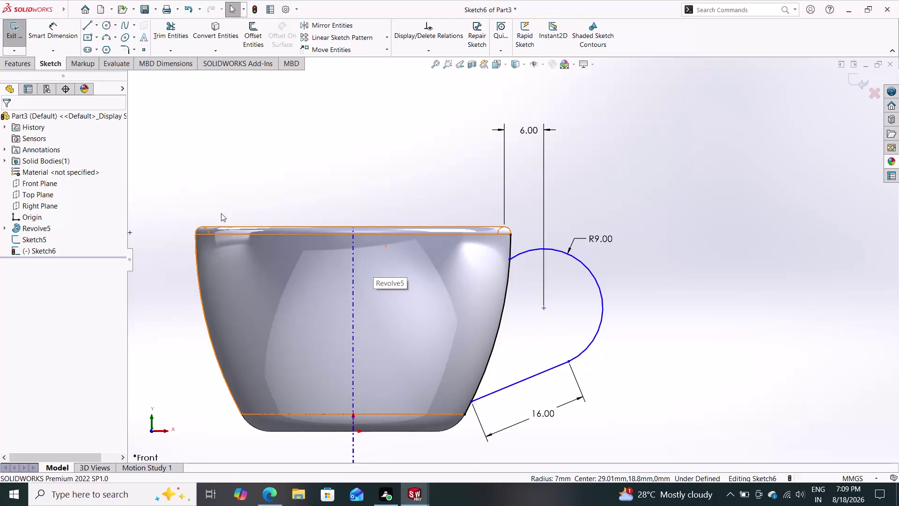
Offset the handle's arc-and-line chain 2.00 mm inward to create an inner outline.
click(255, 39)
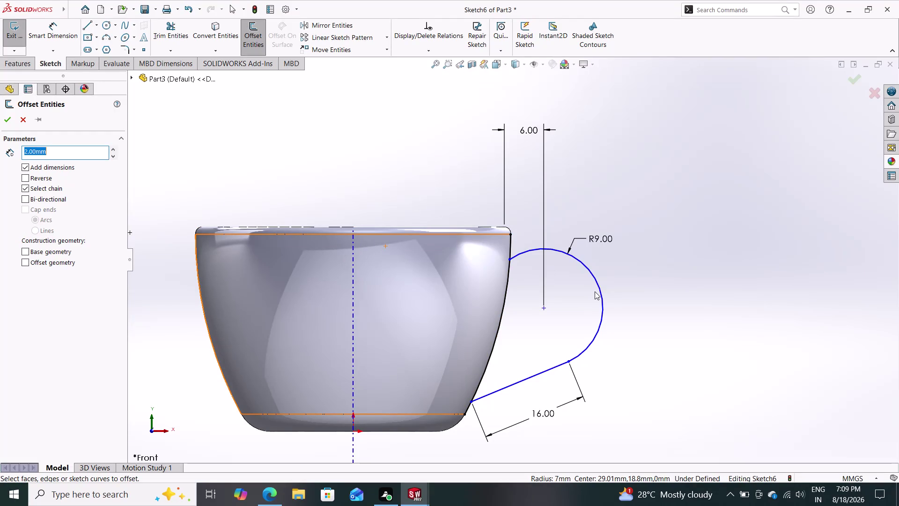
click(599, 293)
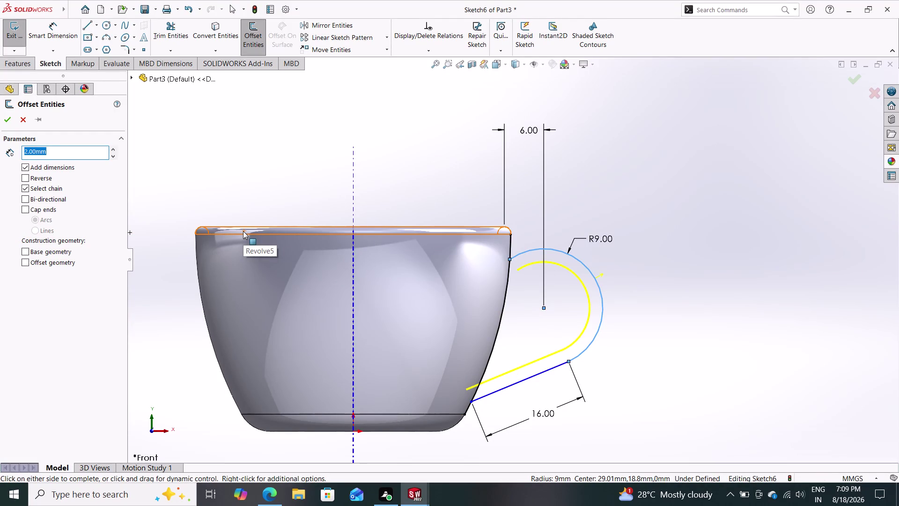
click(11, 119)
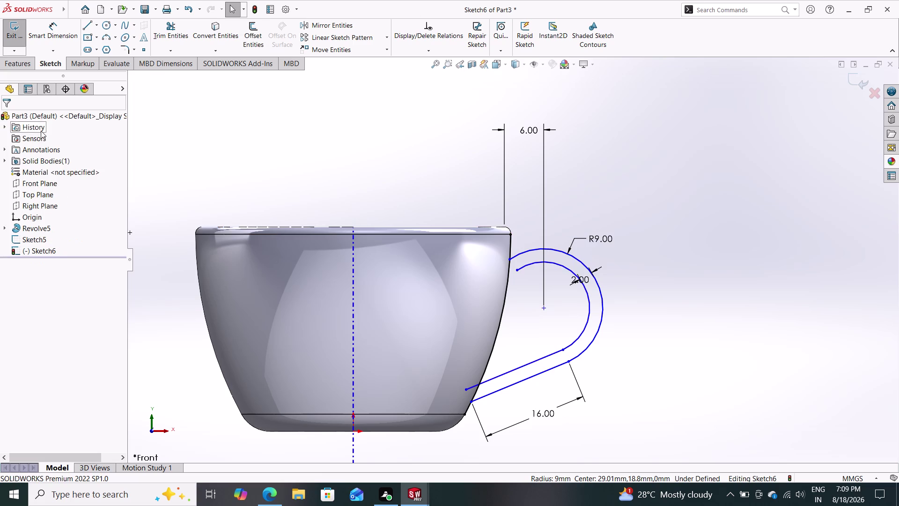
key(Escape)
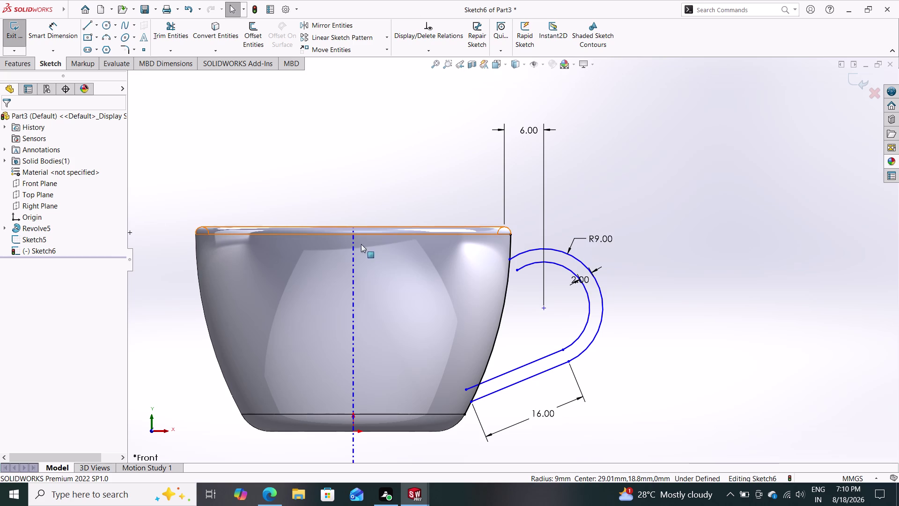
Drag the inner handle curve's upper endpoint onto the cup's outer wall edge, making it coincident.
drag(518, 268, 510, 273)
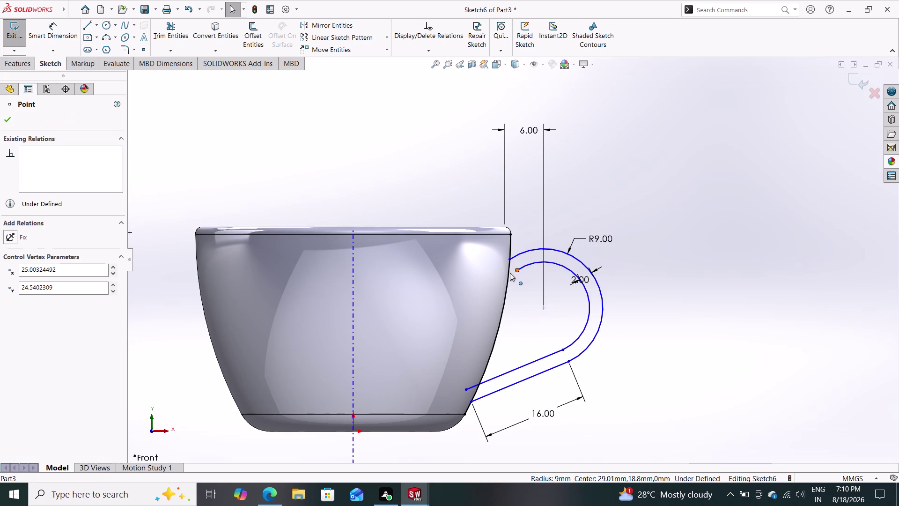
drag(510, 273, 509, 279)
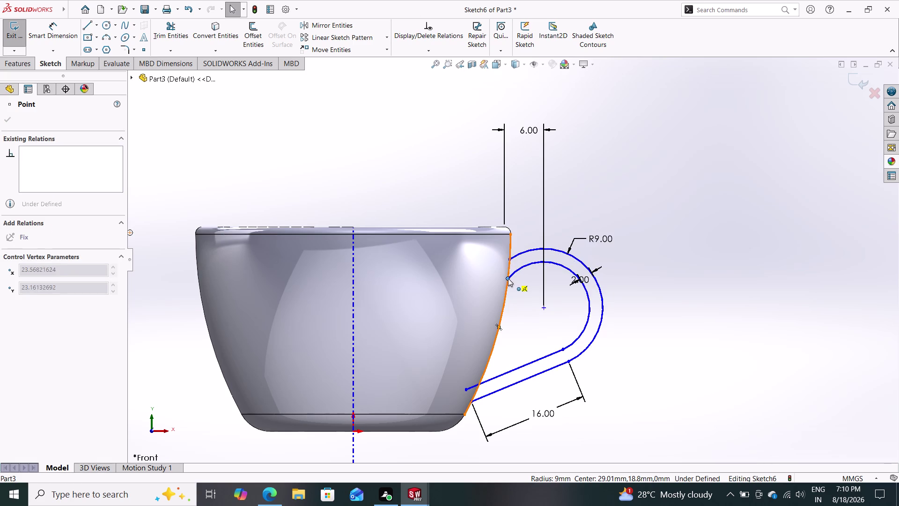
drag(508, 278, 509, 275)
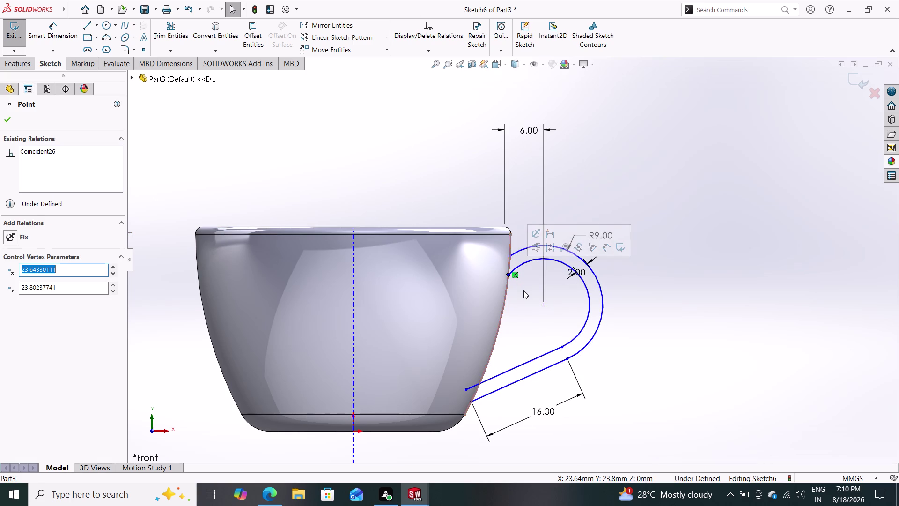
key(Escape)
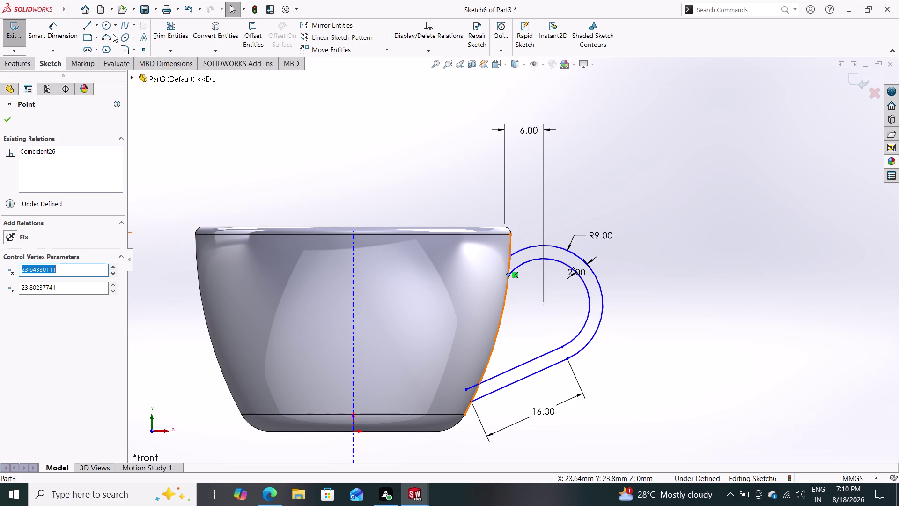
click(166, 33)
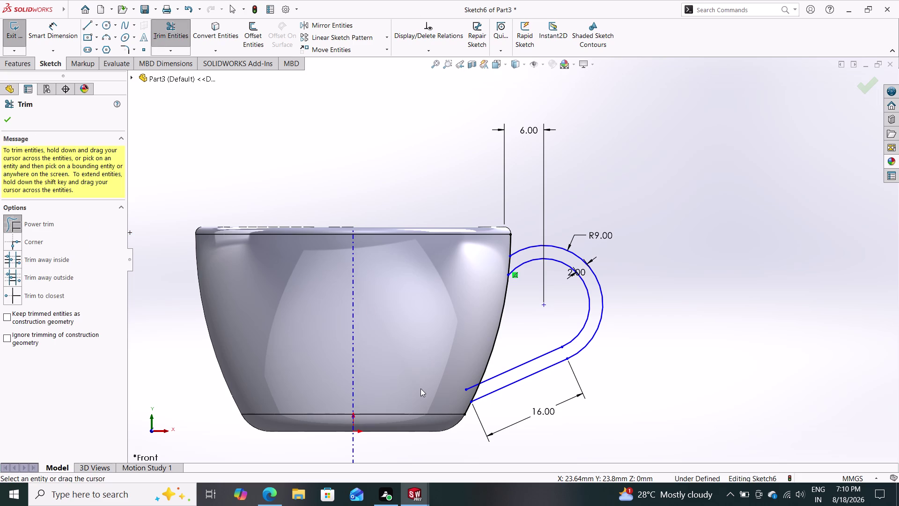
Preview an Extruded Boss/Base of the handle sketch, cancel it, and return to Front view.
drag(465, 362, 468, 393)
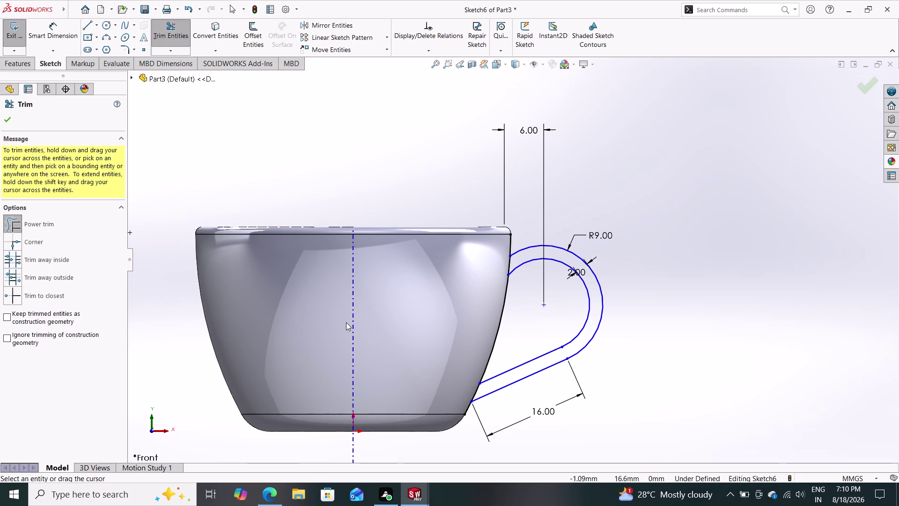
click(3, 117)
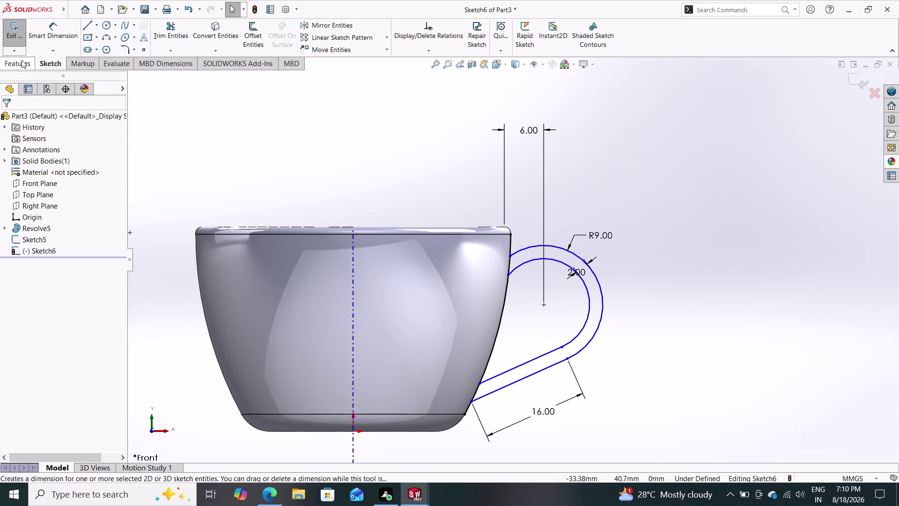
click(21, 60)
click(22, 28)
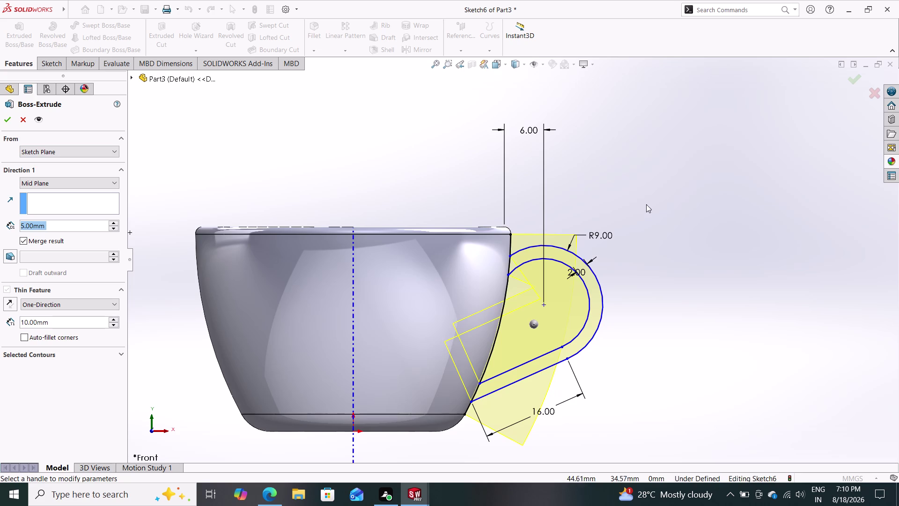
middle_drag(647, 204, 630, 255)
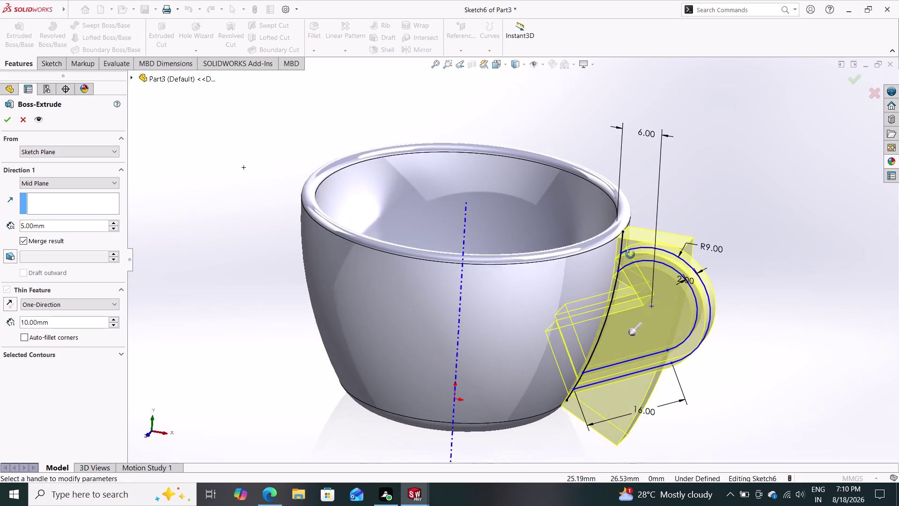
middle_drag(630, 255, 641, 236)
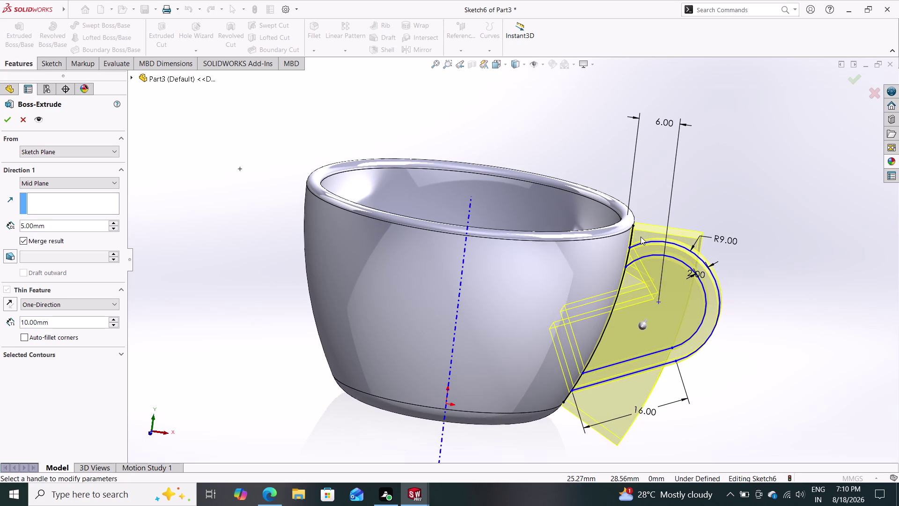
key(ctrl+z)
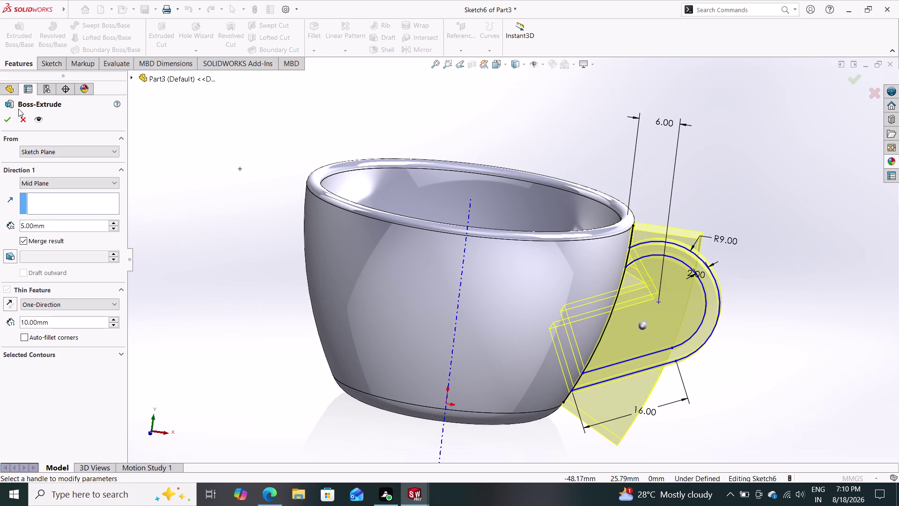
click(24, 115)
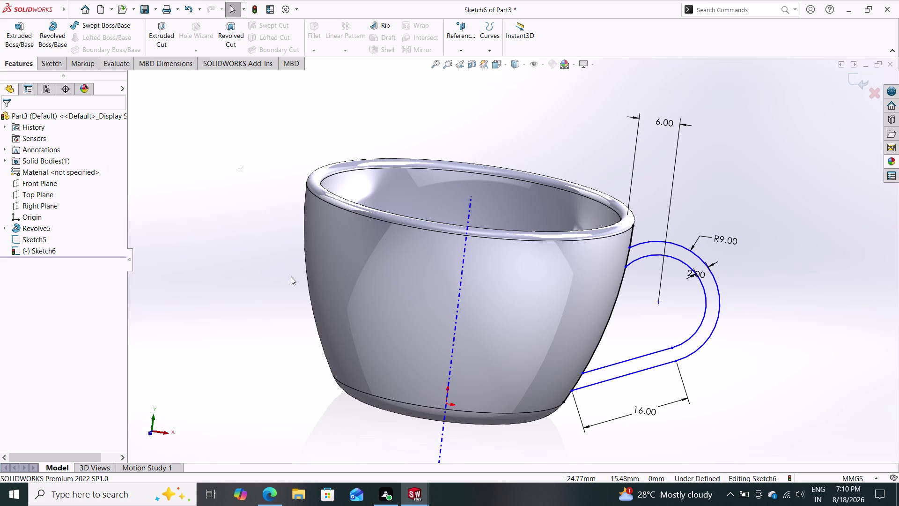
click(462, 61)
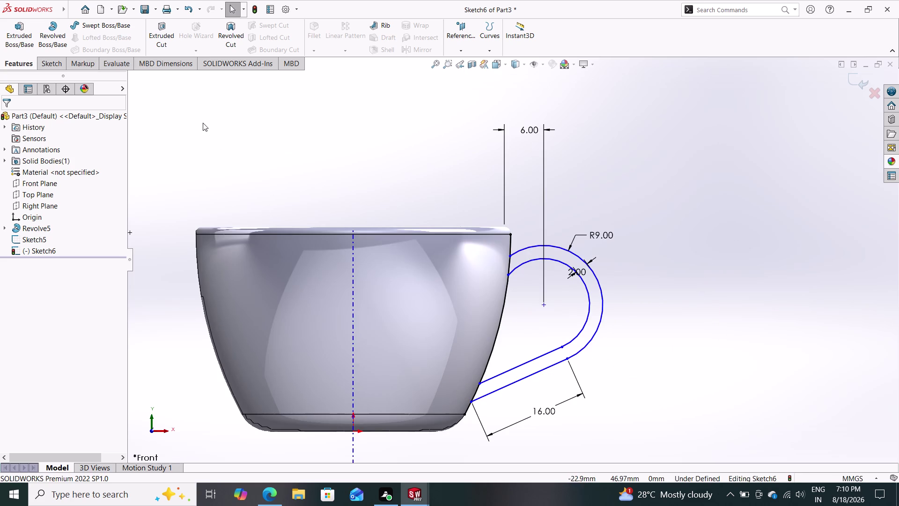
Return to the Sketch tab and make a first trim pass along the cup-wall edge.
click(55, 60)
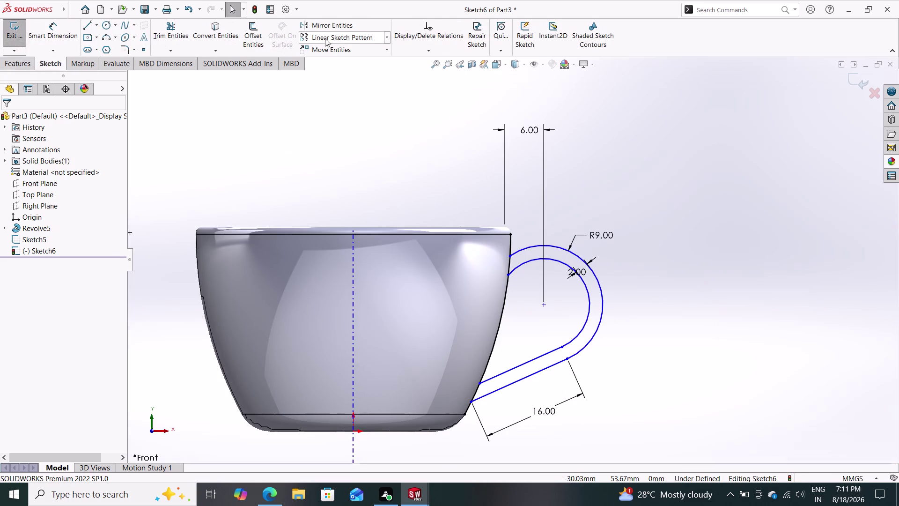
click(22, 60)
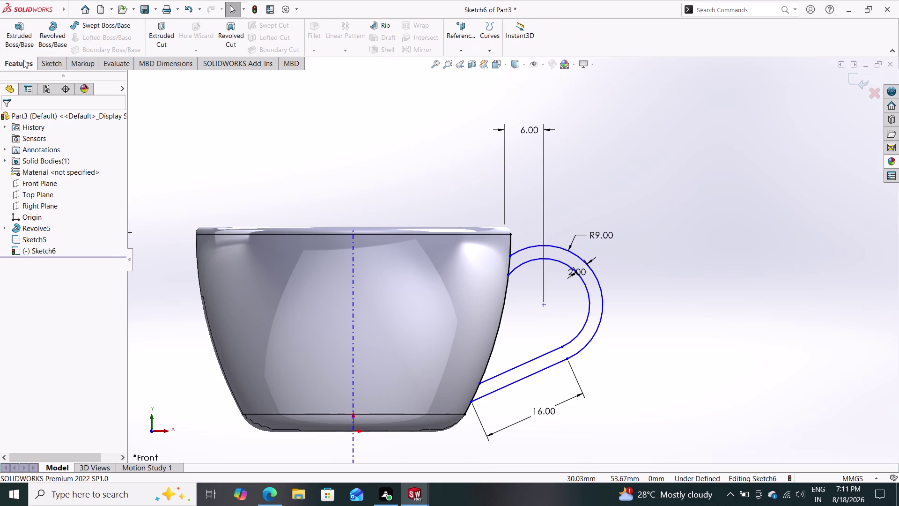
click(47, 65)
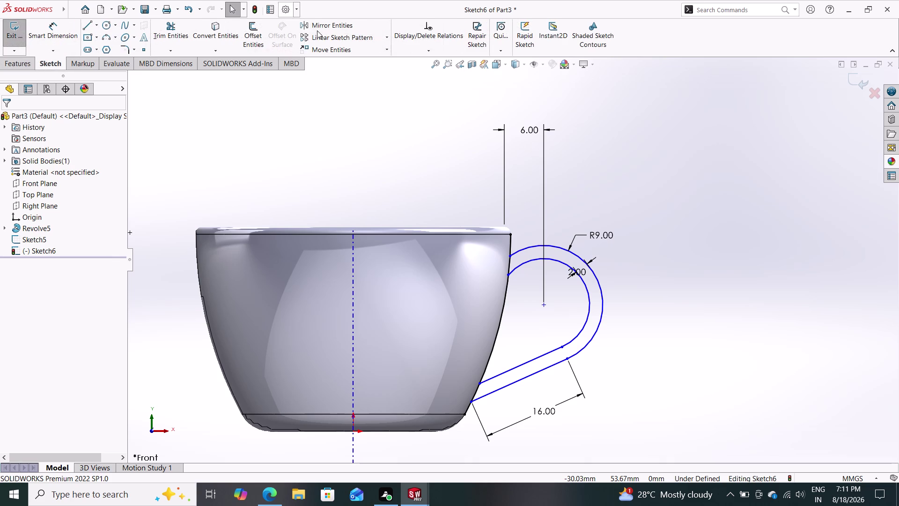
click(175, 28)
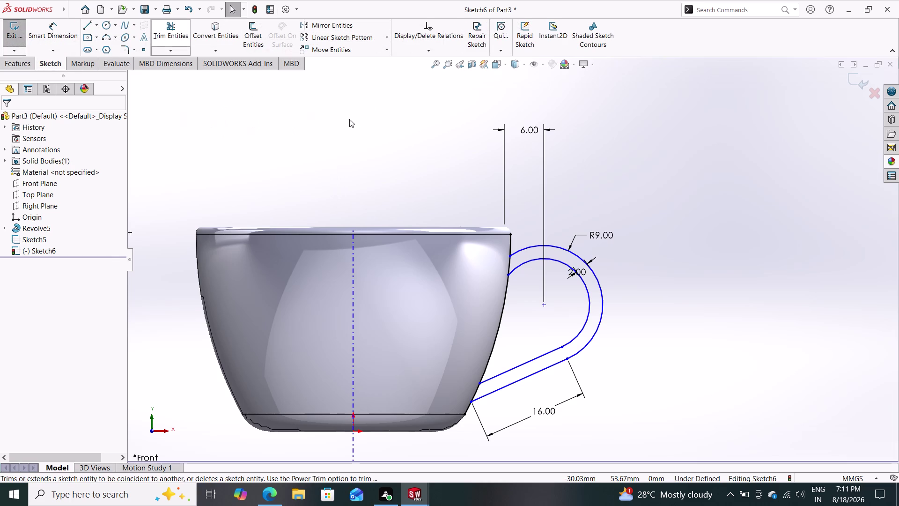
drag(469, 312, 497, 323)
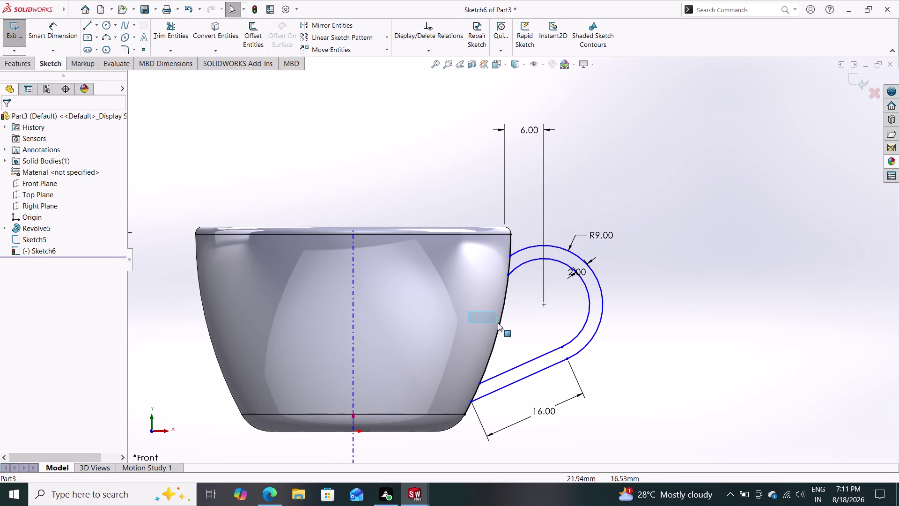
drag(498, 323, 506, 322)
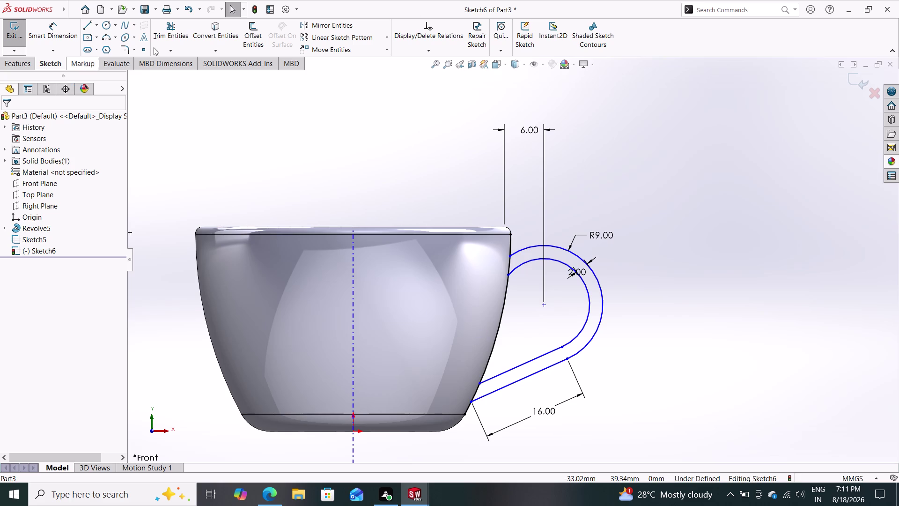
Power-trim the cup-wall line segments between the handle's upper and lower ends.
click(179, 27)
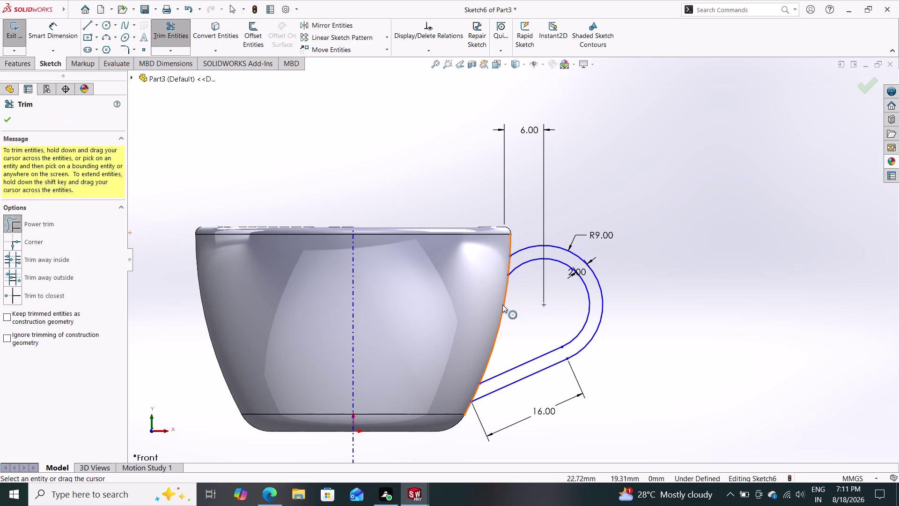
drag(528, 310, 491, 314)
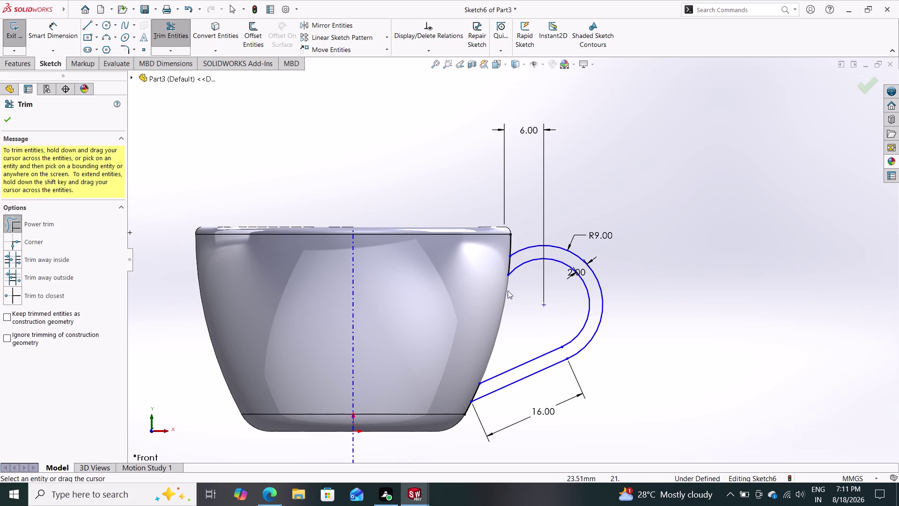
drag(521, 235, 499, 248)
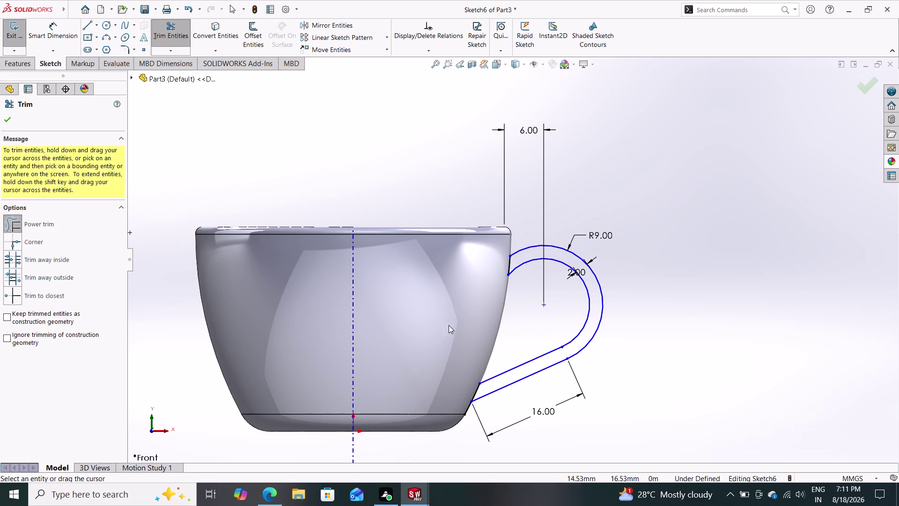
scroll(down, 3)
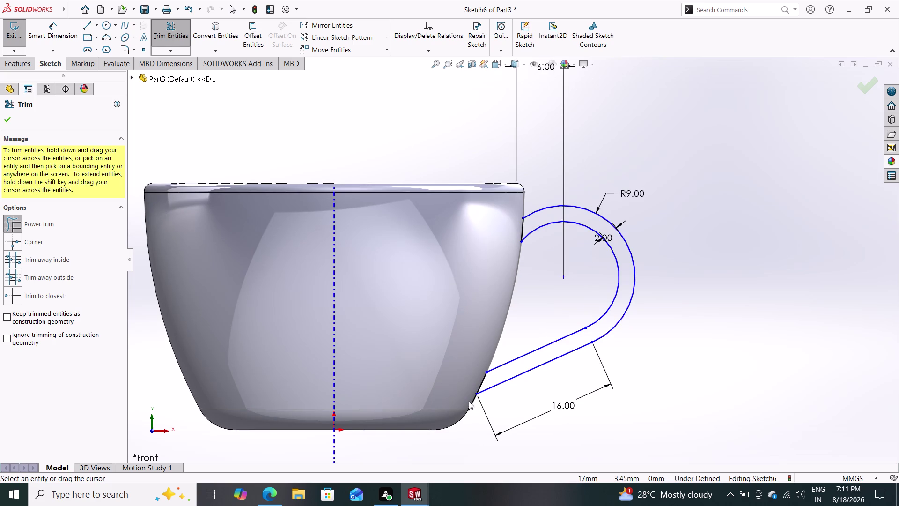
drag(463, 392, 481, 412)
drag(424, 368, 396, 430)
drag(396, 430, 395, 436)
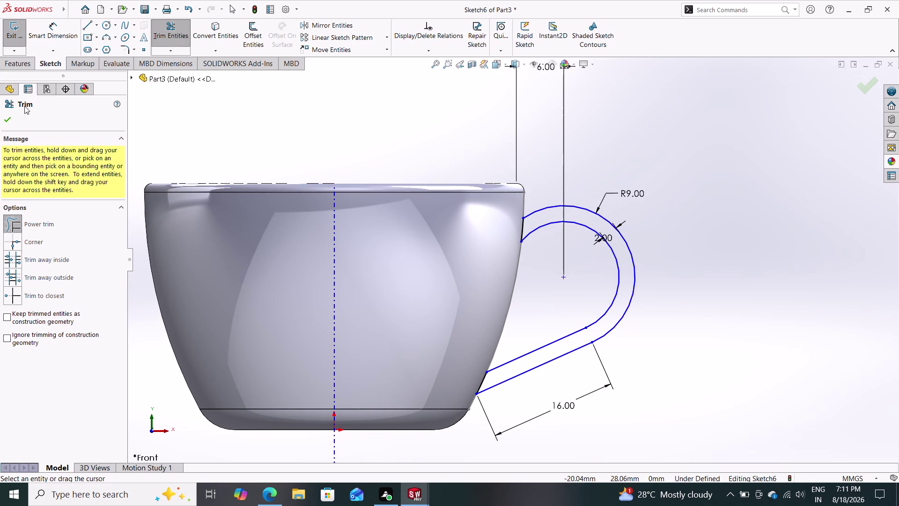
Extrude the double-walled handle profile as a 6.00 mm Mid Plane boss.
click(5, 119)
click(20, 64)
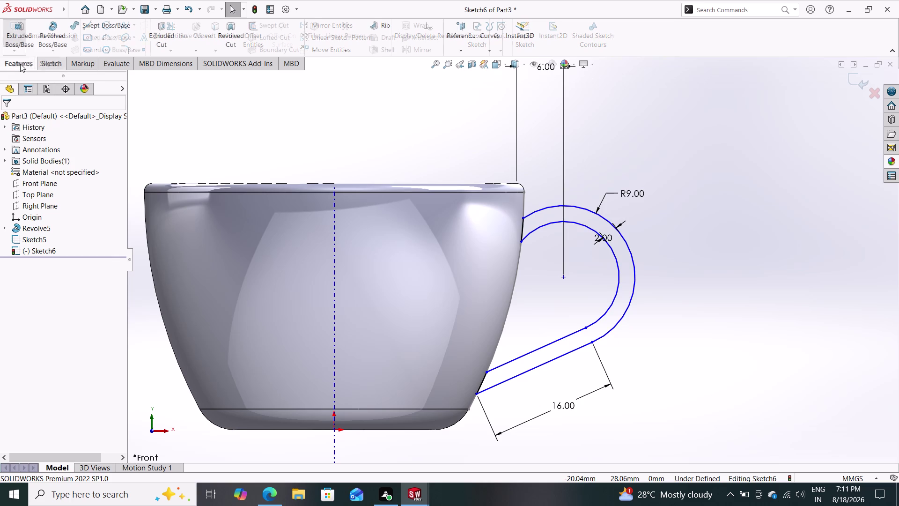
click(21, 27)
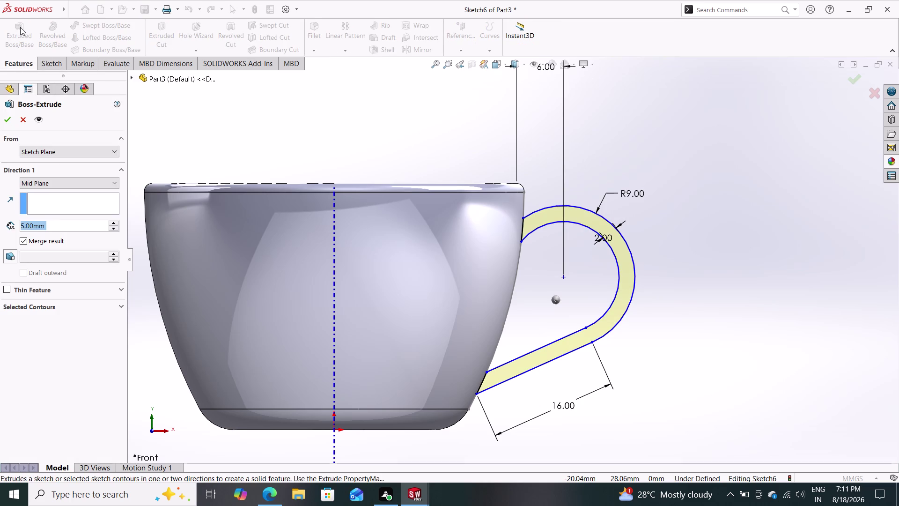
key(6)
key(Return)
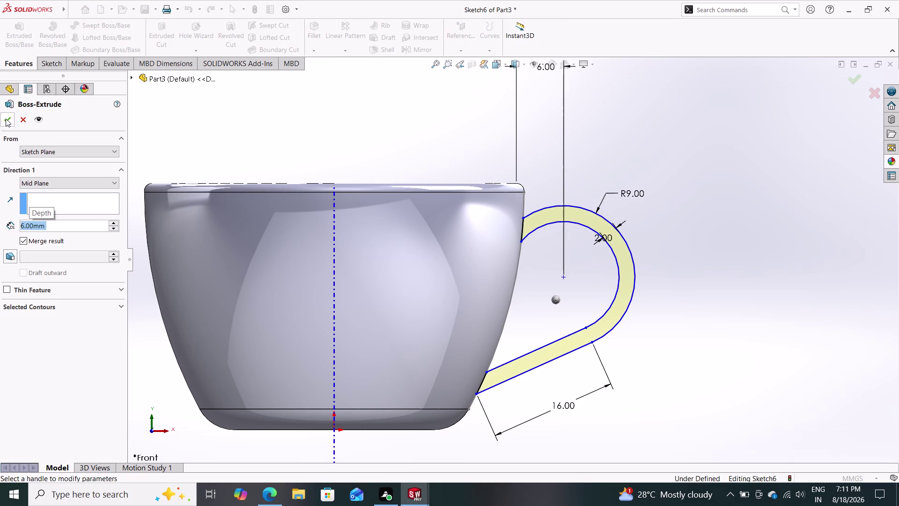
click(5, 119)
middle_drag(504, 147, 498, 187)
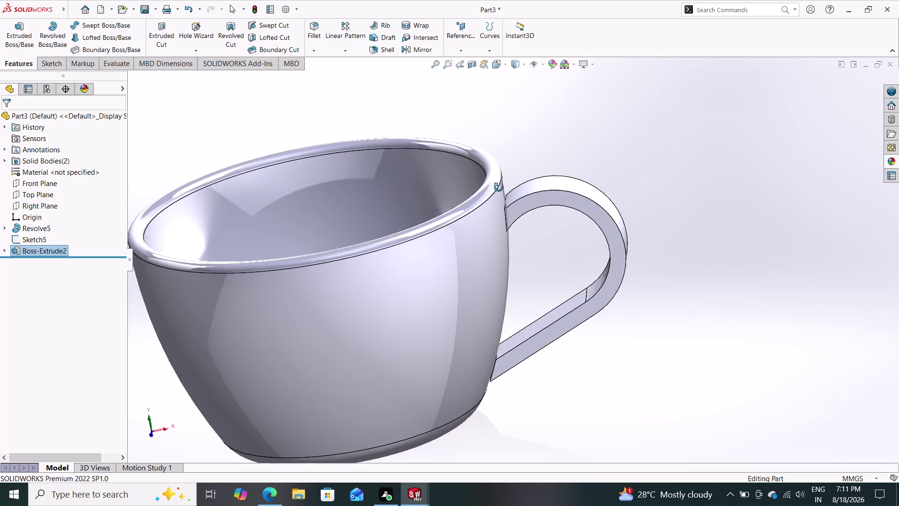
Orbit the cup to inspect its underside, interior, side profile and handle join.
middle_drag(498, 187, 472, 83)
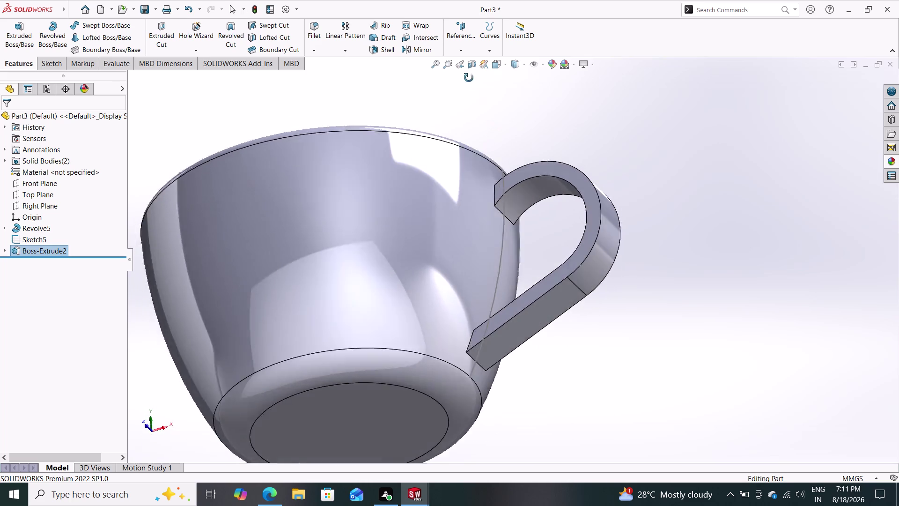
middle_drag(472, 83, 531, 190)
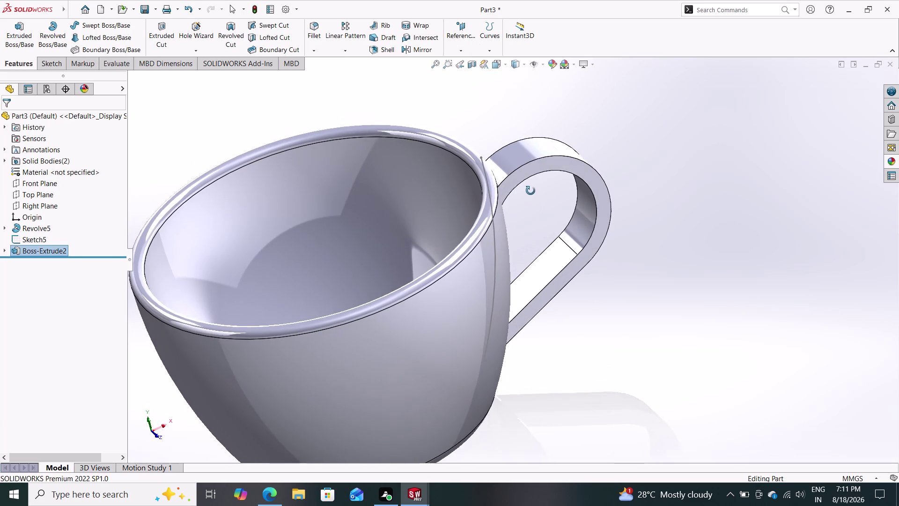
middle_drag(531, 190, 531, 191)
scroll(down, 3)
scroll(up, 3)
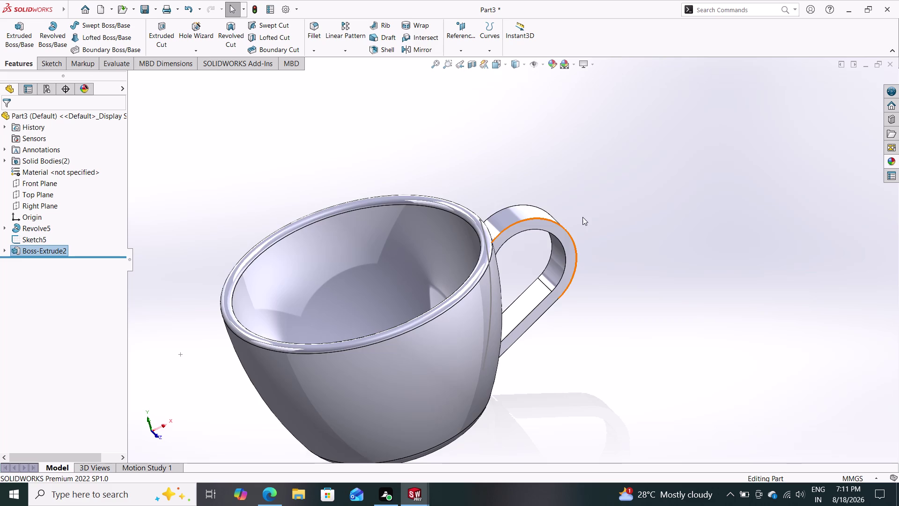
middle_drag(621, 199, 636, 222)
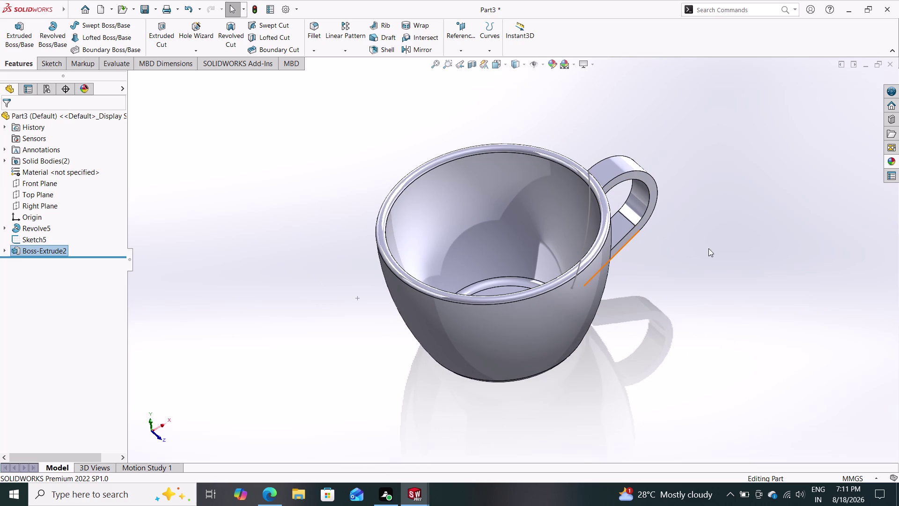
middle_drag(693, 219, 619, 233)
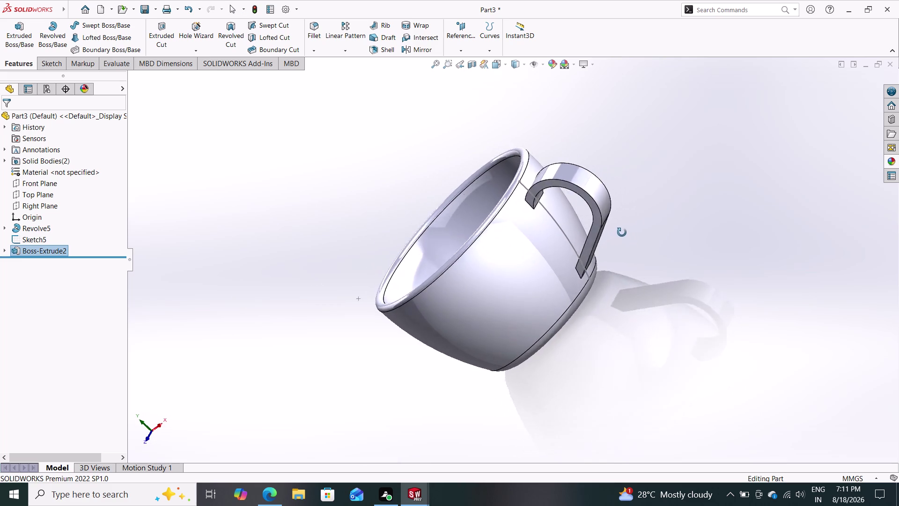
middle_drag(620, 232, 650, 197)
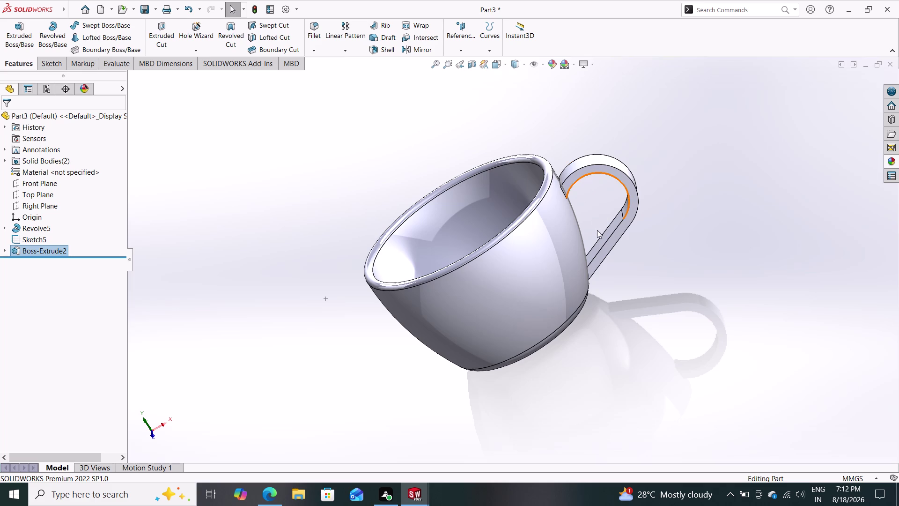
middle_drag(609, 240, 659, 300)
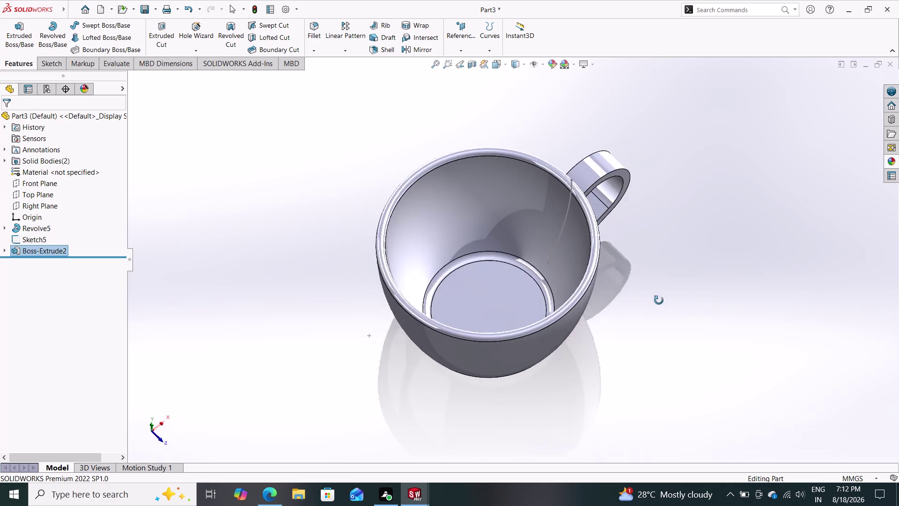
middle_drag(659, 300, 579, 290)
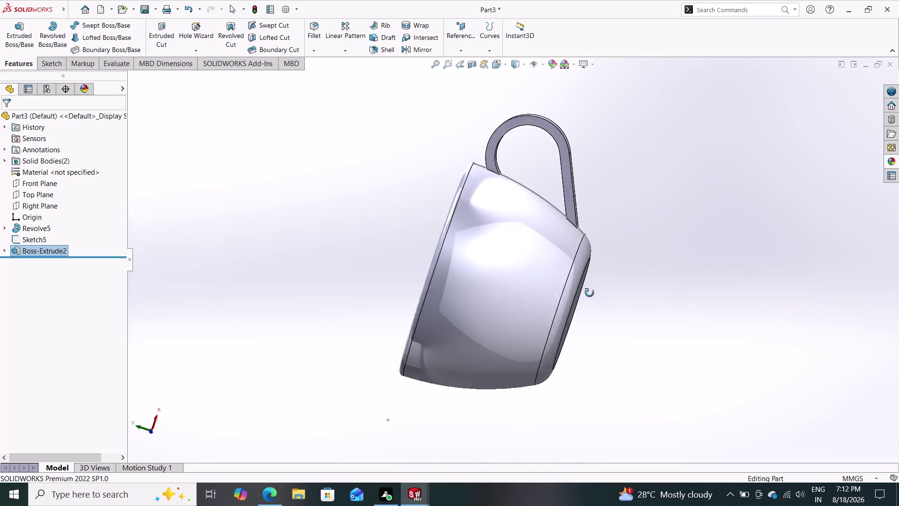
middle_drag(579, 290, 688, 282)
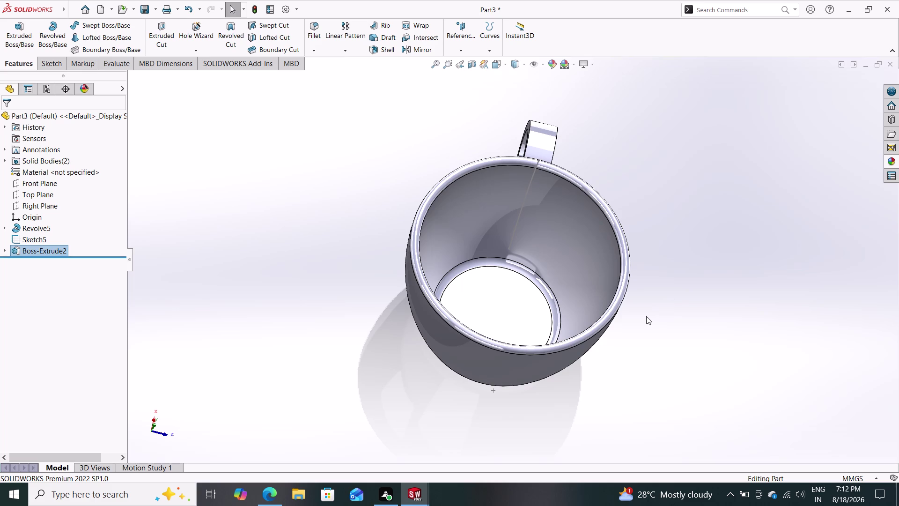
Check the rim and handle from more angles, then bring up the Appearances library.
middle_drag(605, 316, 638, 292)
middle_drag(661, 279, 661, 279)
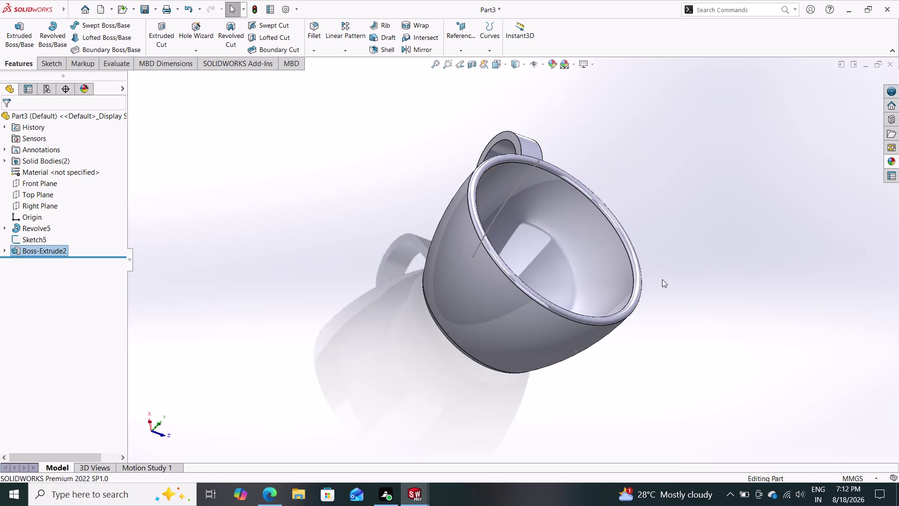
middle_drag(661, 279, 514, 313)
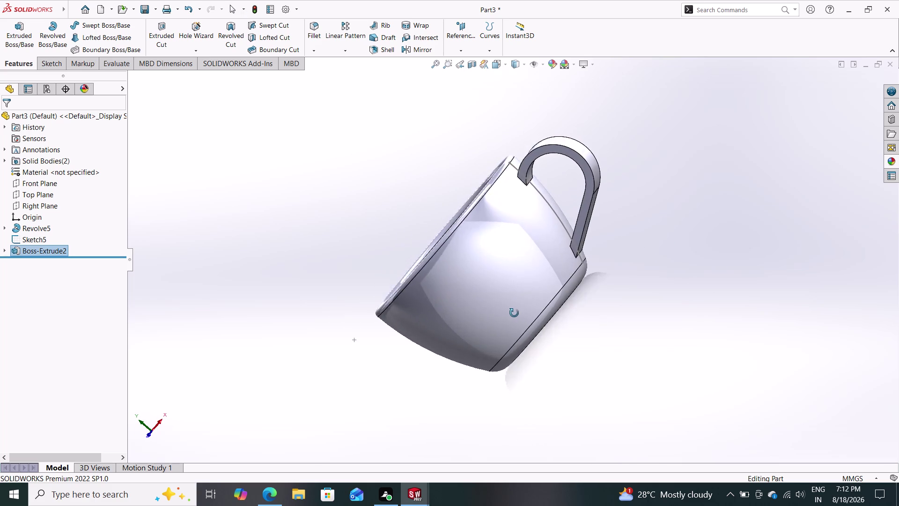
middle_drag(514, 312, 543, 316)
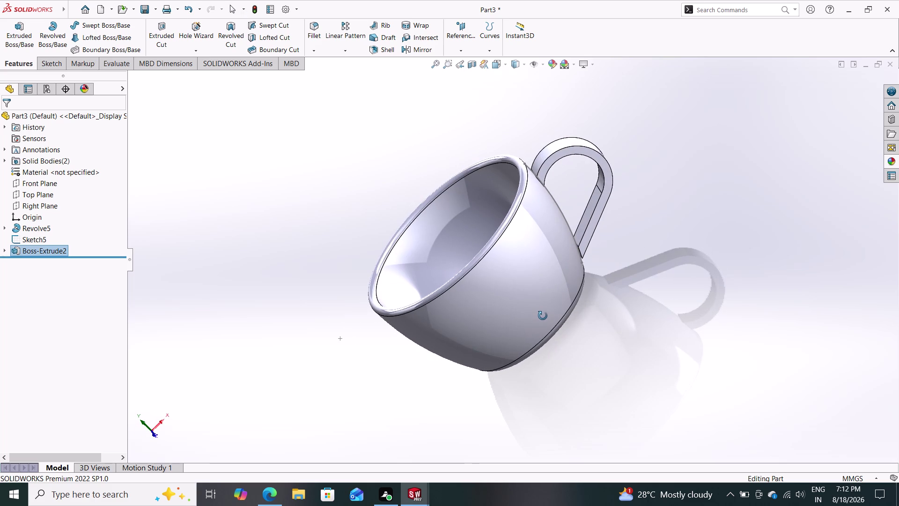
middle_drag(543, 316, 553, 308)
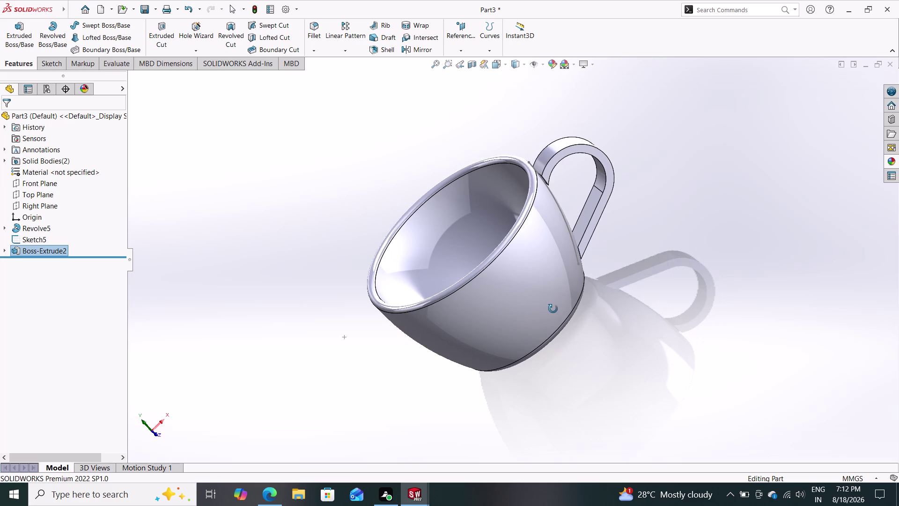
middle_drag(553, 309, 510, 320)
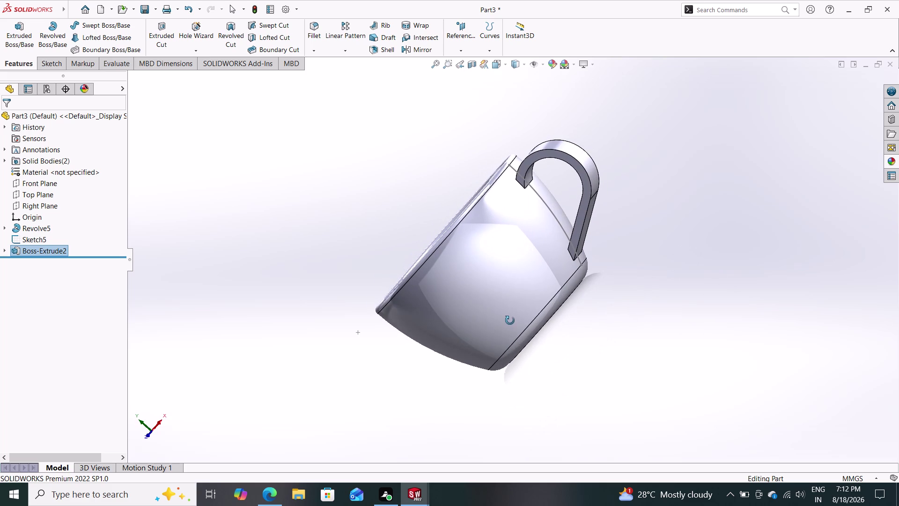
middle_drag(510, 320, 536, 322)
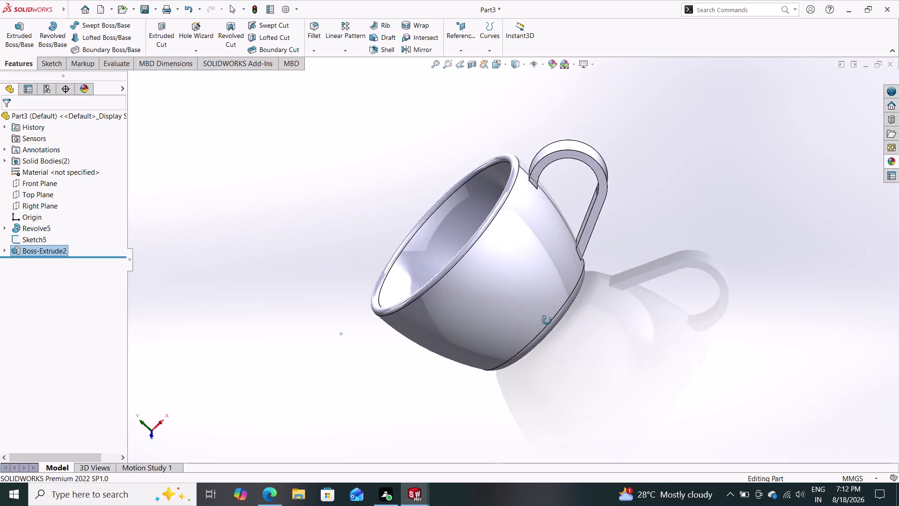
middle_drag(536, 322, 605, 267)
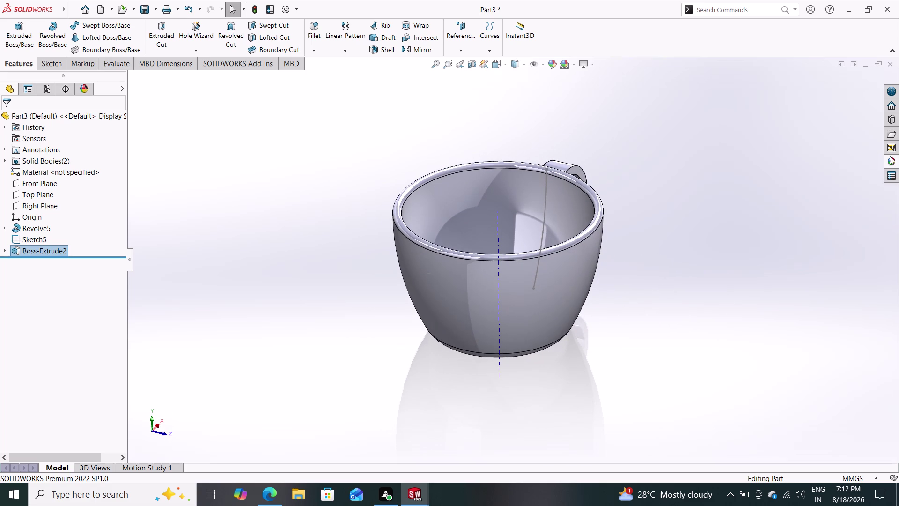
click(890, 156)
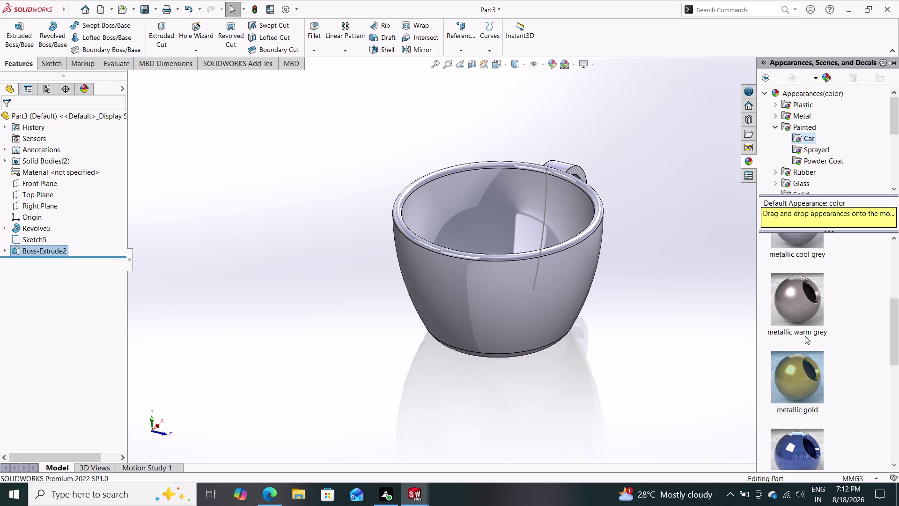
Apply the candy apple red paint to the whole part and inspect it.
scroll(up, 3)
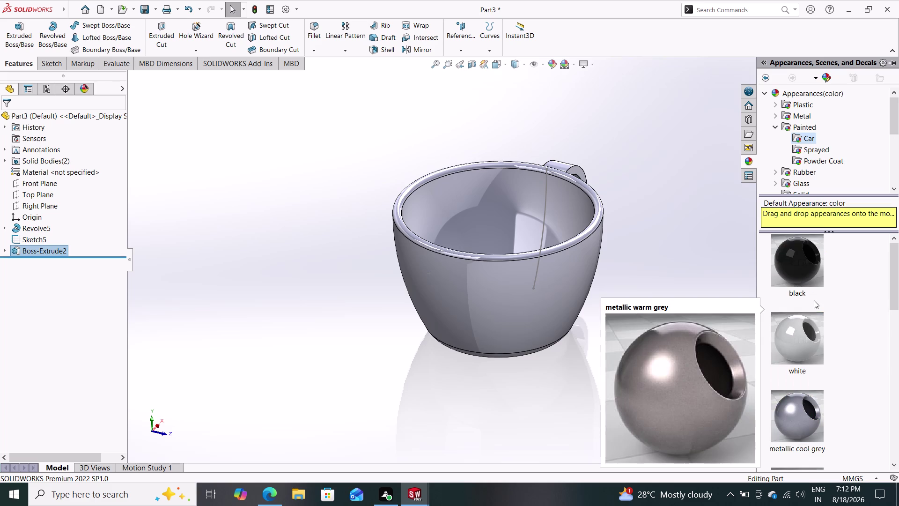
scroll(down, 3)
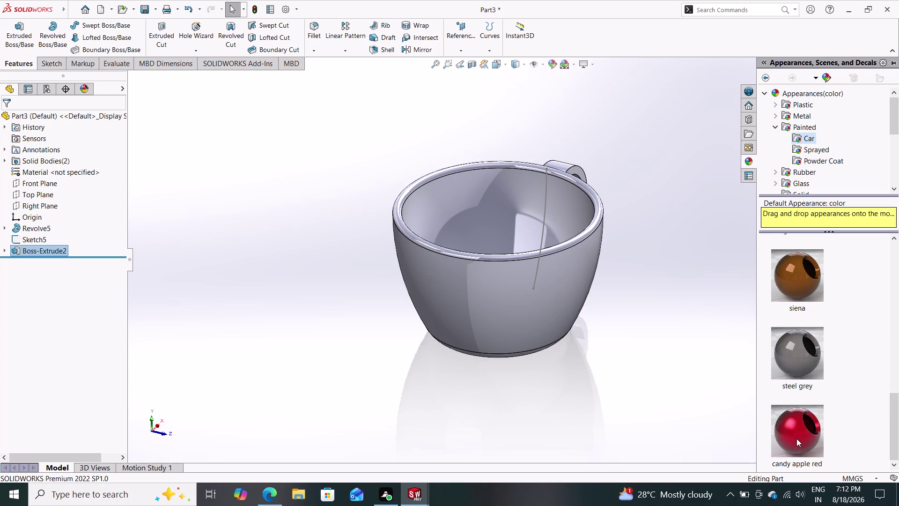
drag(797, 438, 520, 272)
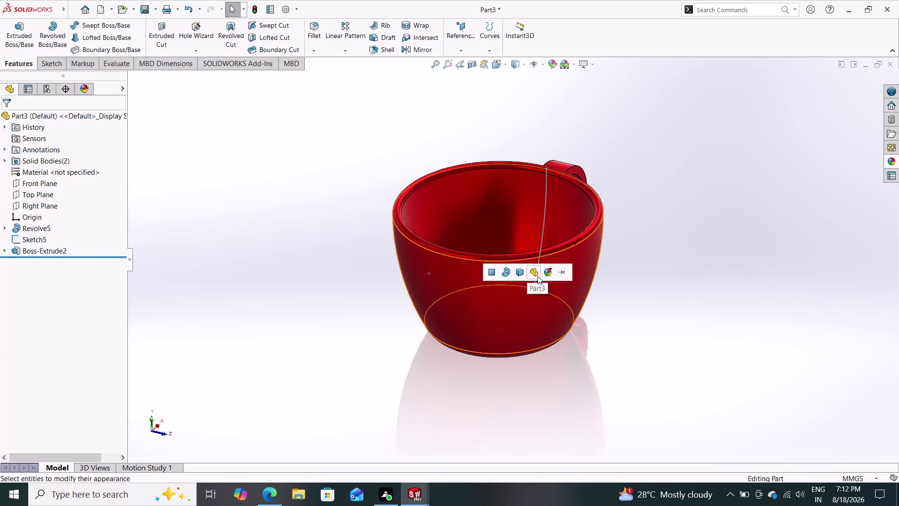
click(538, 276)
middle_drag(749, 288, 699, 367)
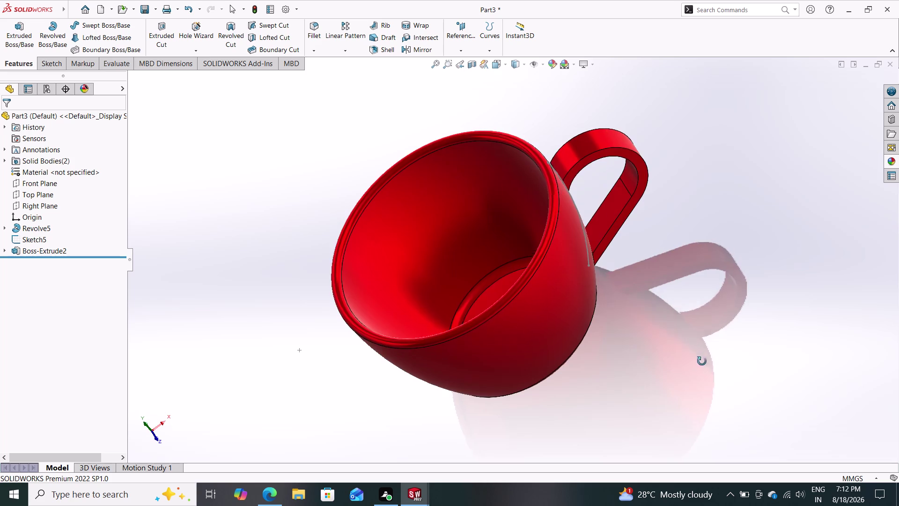
middle_drag(699, 367, 725, 337)
Browse the sprayed paint, powder coat and rubber appearances, ending at painted car finishes.
click(892, 163)
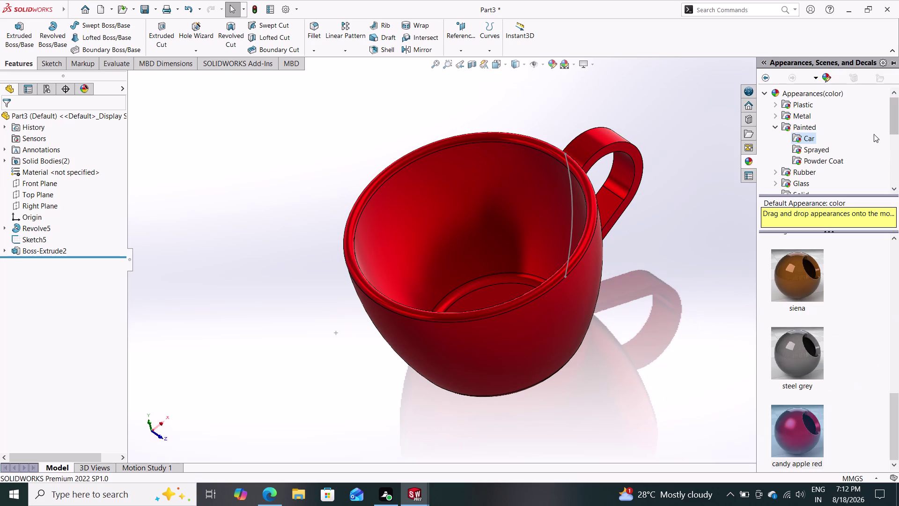
click(797, 148)
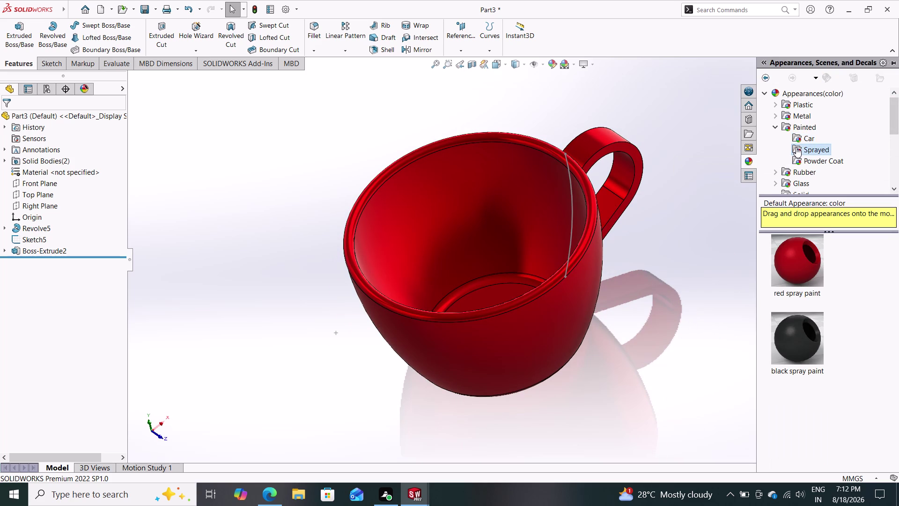
click(819, 159)
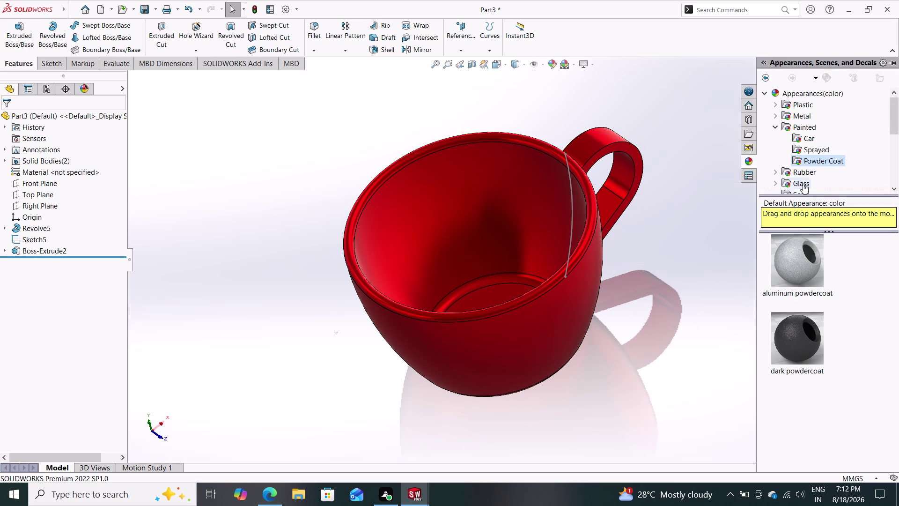
click(803, 174)
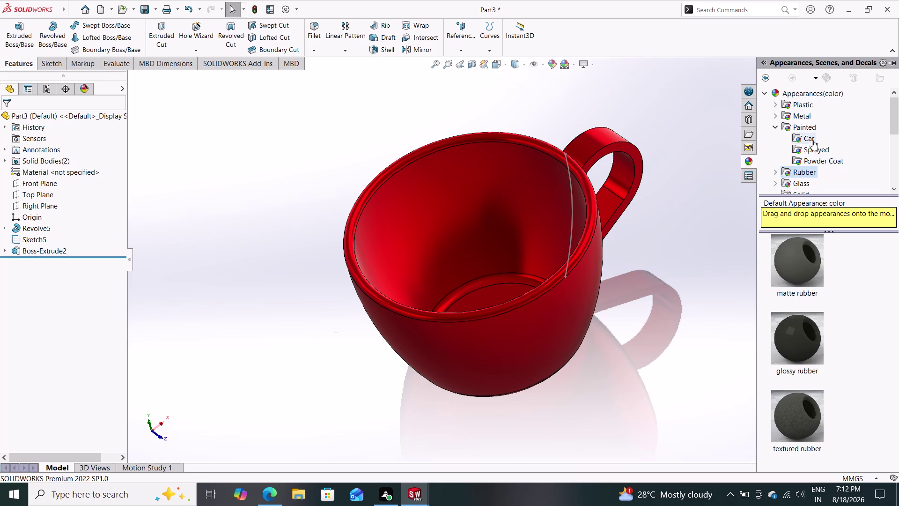
click(812, 133)
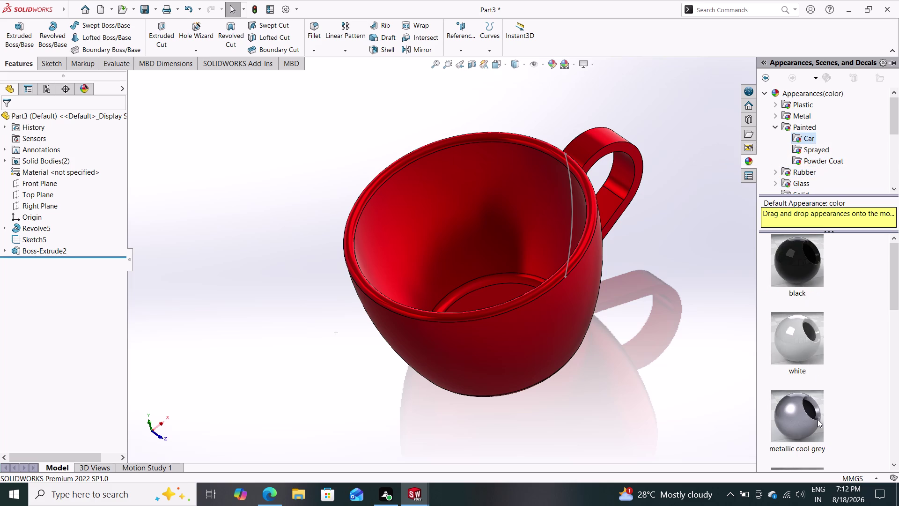
scroll(down, 3)
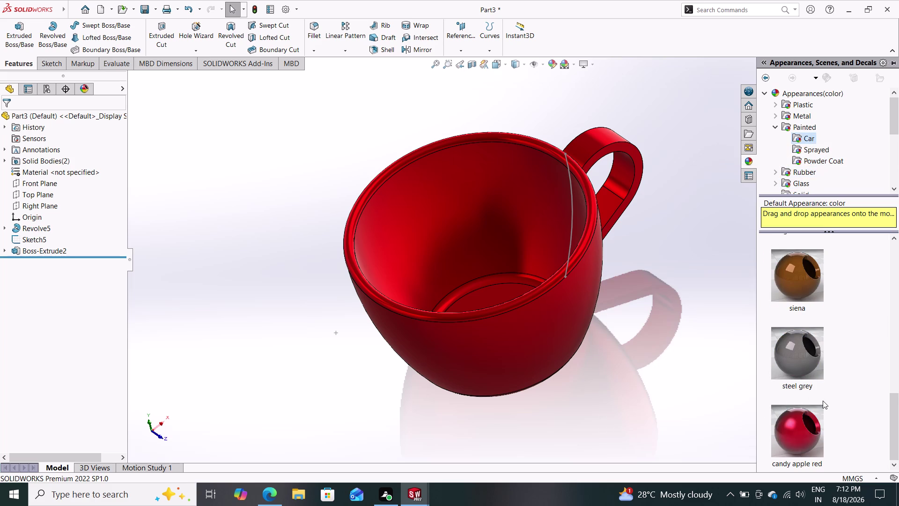
scroll(down, 3)
Apply the glossy orange siena car paint to the whole part, handle included.
drag(804, 267, 525, 266)
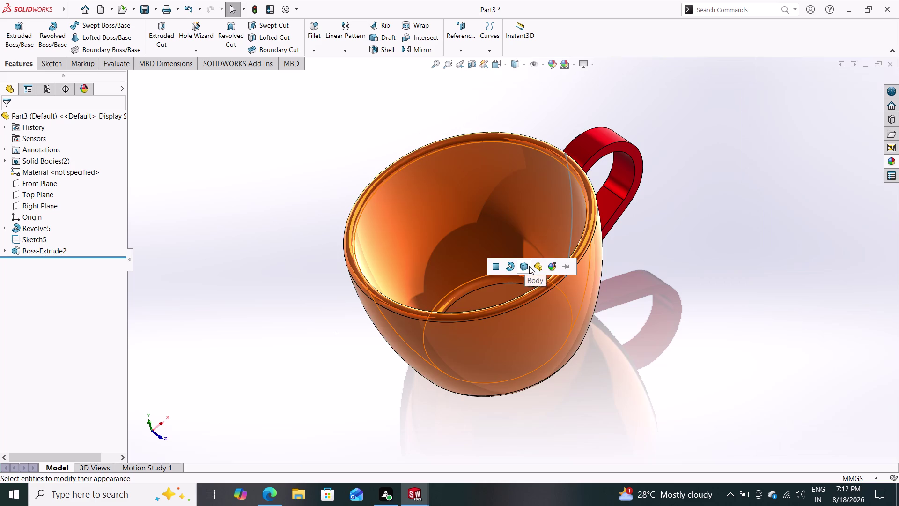
click(537, 266)
middle_drag(700, 245, 654, 294)
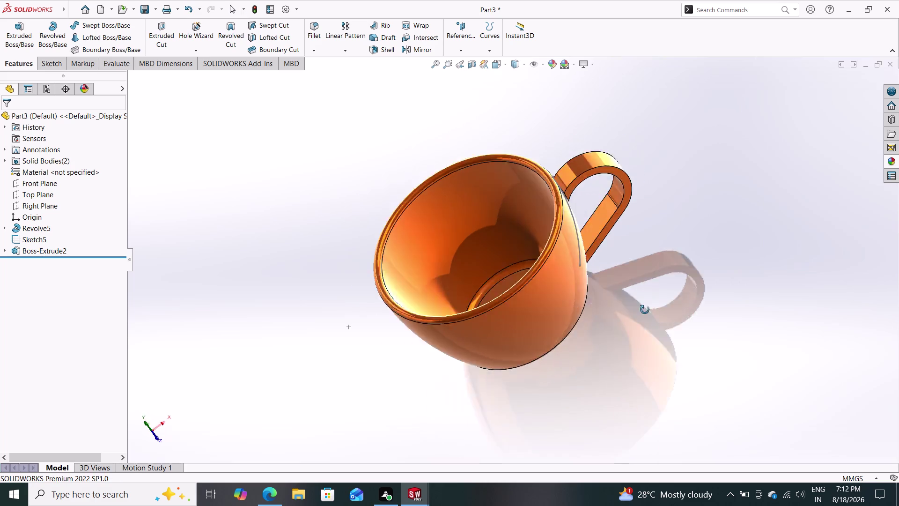
middle_drag(653, 294, 669, 224)
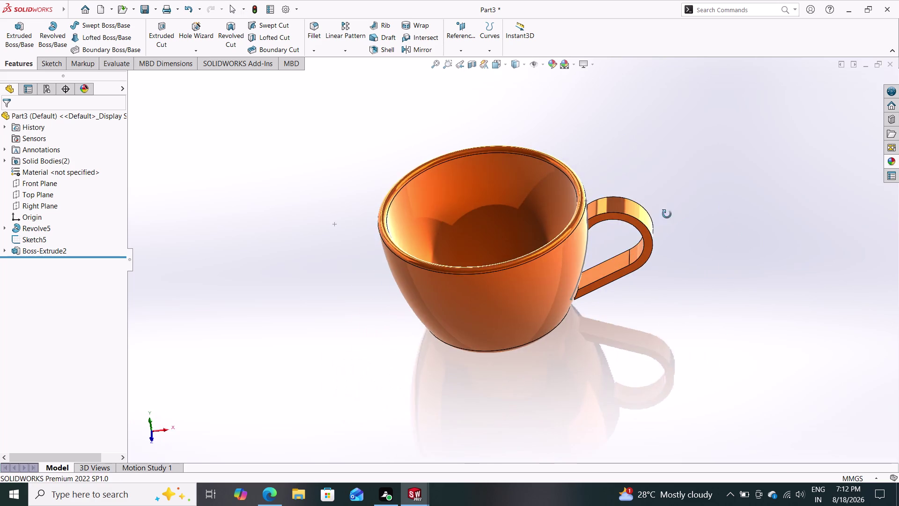
middle_drag(669, 224, 665, 219)
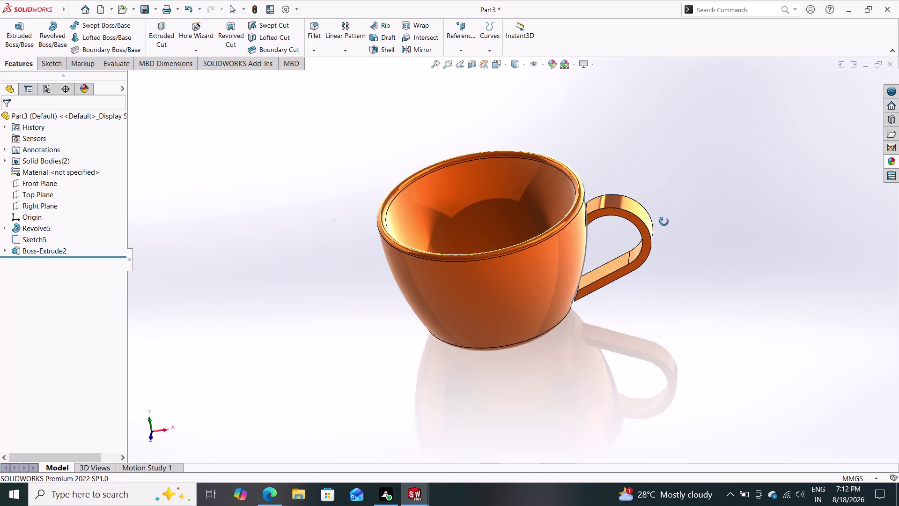
middle_drag(666, 218, 667, 208)
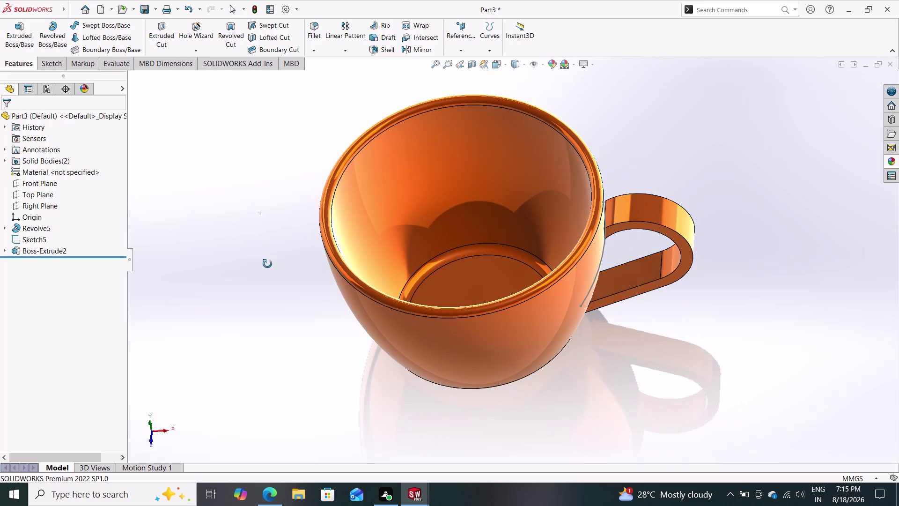
Open Edit Material for the part, try the Woods category, and dismiss the select-a-material warning.
middle_drag(267, 263, 266, 264)
click(76, 170)
right_click(76, 170)
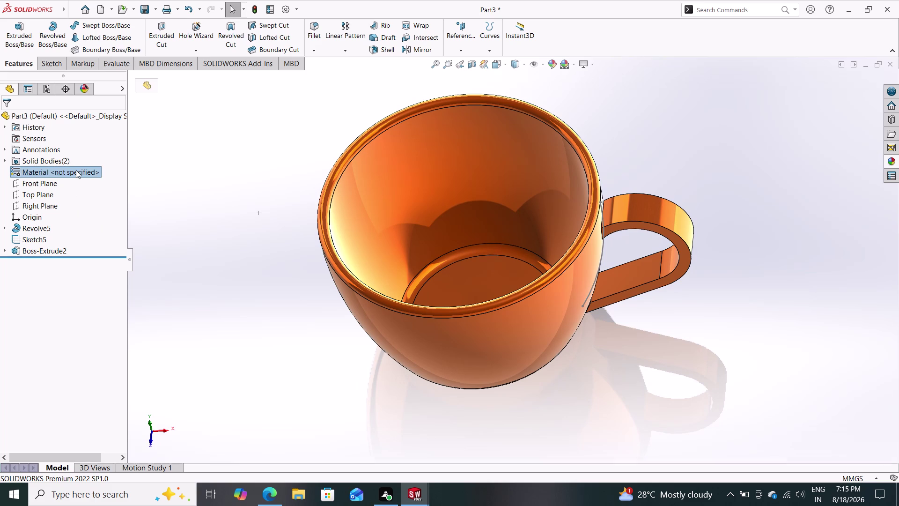
click(99, 179)
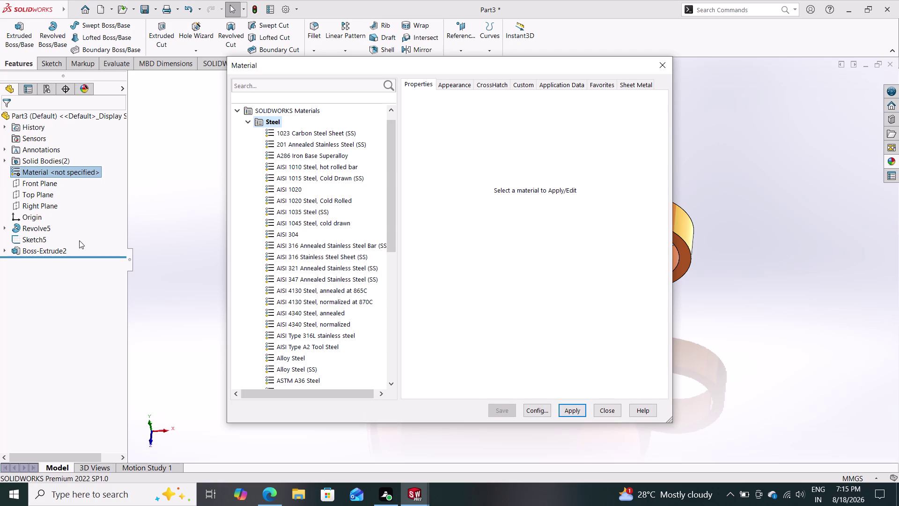
scroll(down, 3)
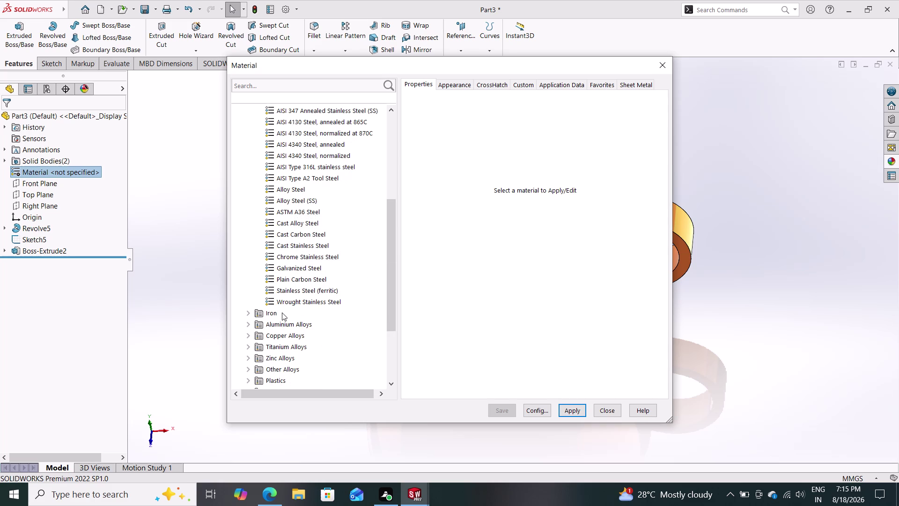
scroll(down, 3)
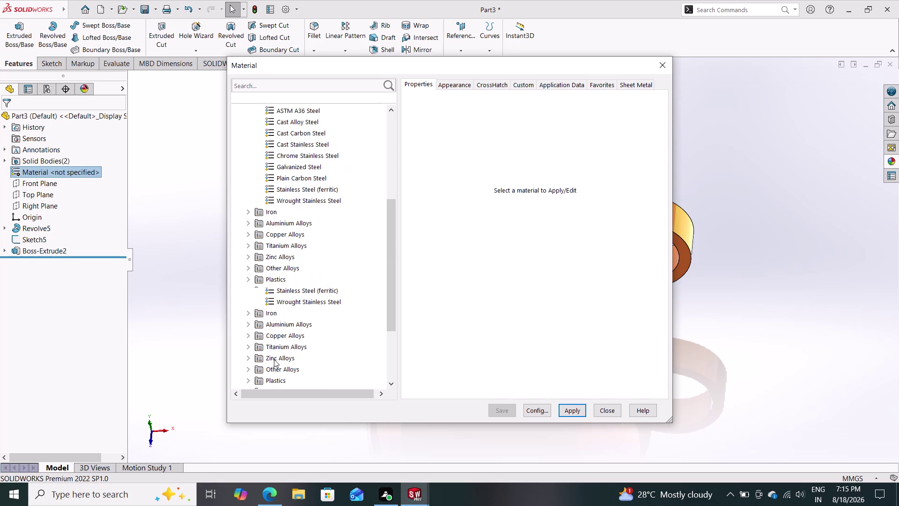
click(275, 358)
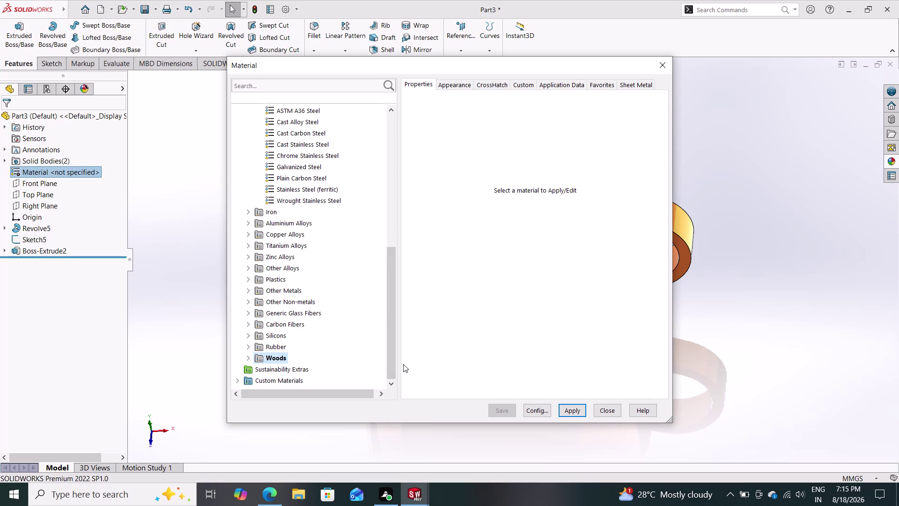
click(573, 409)
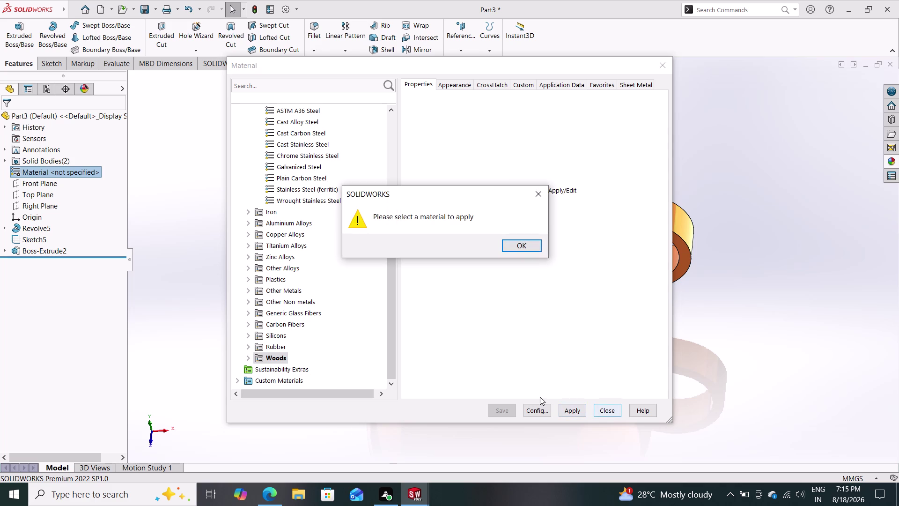
click(514, 241)
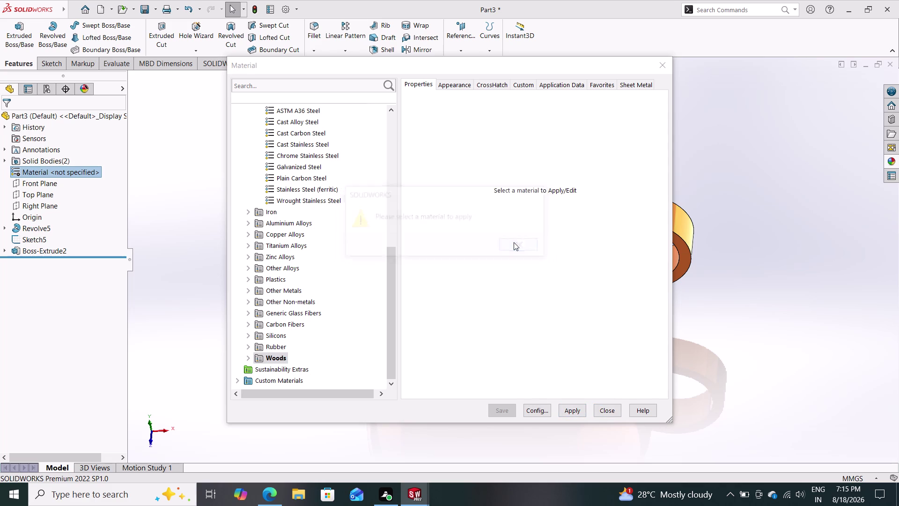
Apply Plastics > Acrylic (Medium-high impact) to the cup and close the material library.
click(249, 280)
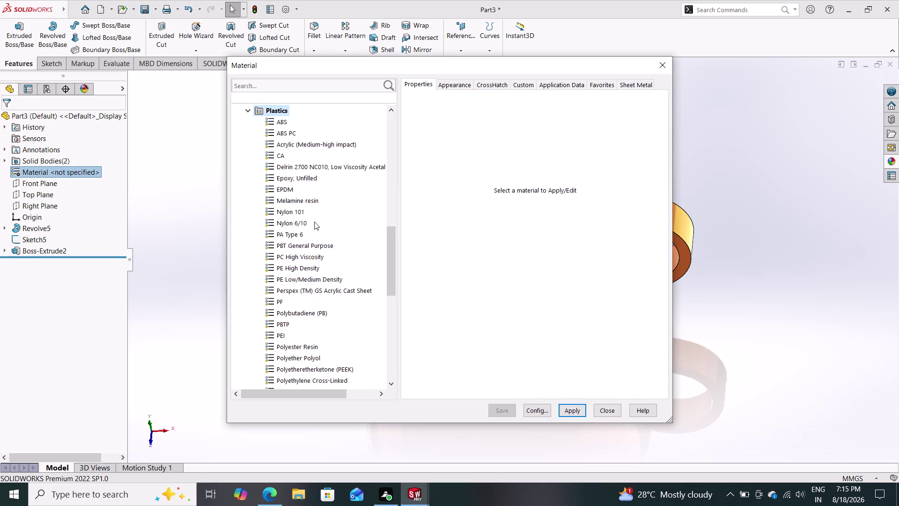
scroll(down, 3)
scroll(down, 3)
scroll(down, 3)
scroll(down, 3)
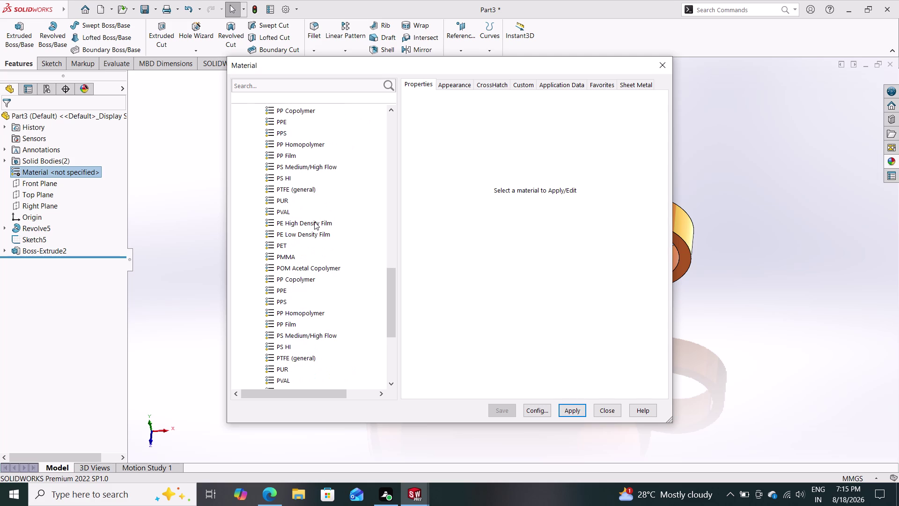
scroll(down, 3)
scroll(up, 3)
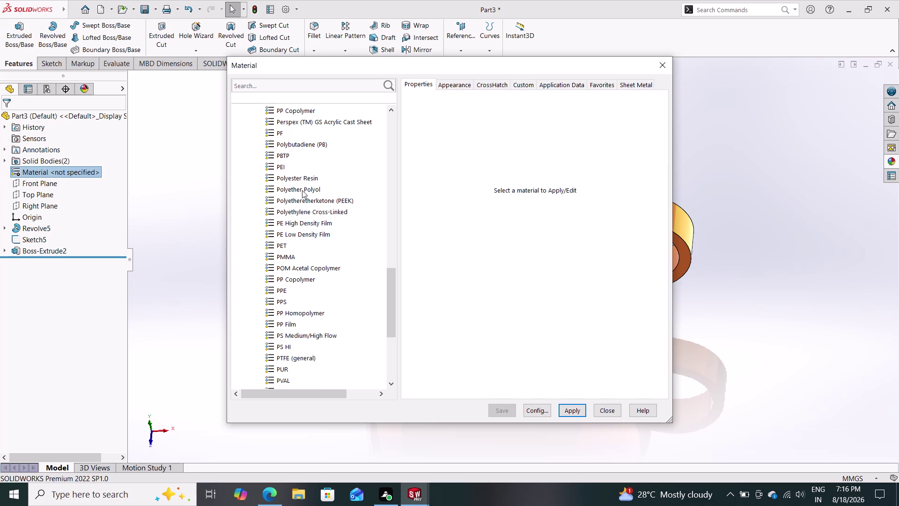
scroll(up, 3)
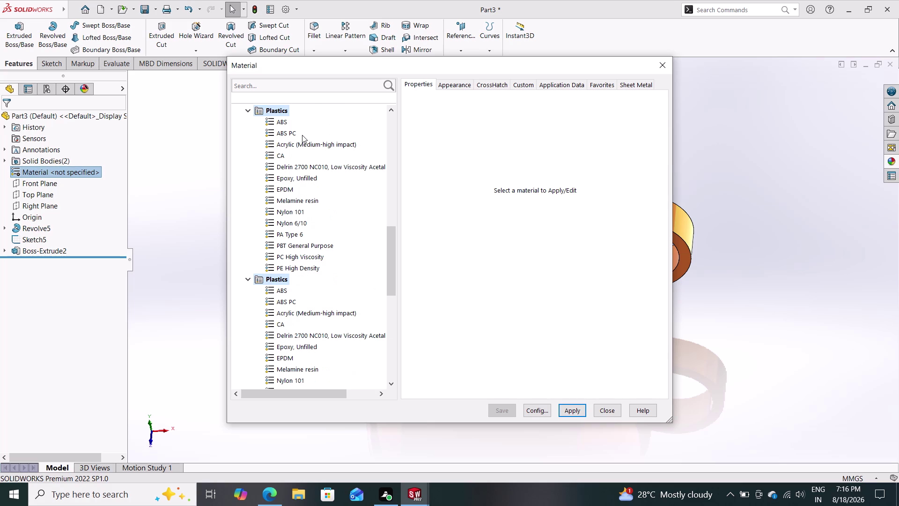
click(305, 311)
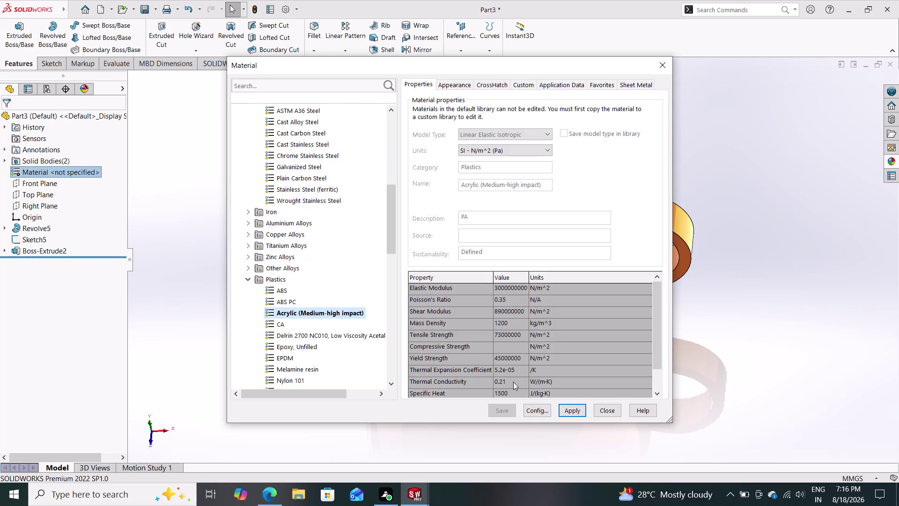
click(571, 413)
click(611, 409)
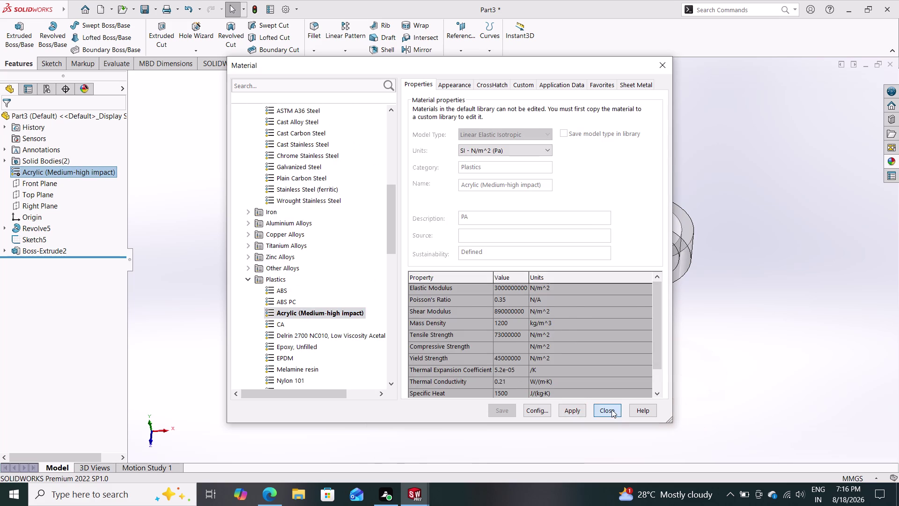
drag(686, 317, 726, 294)
Orbit the translucent acrylic cup to inspect its interior, sides and base.
middle_drag(659, 333, 655, 274)
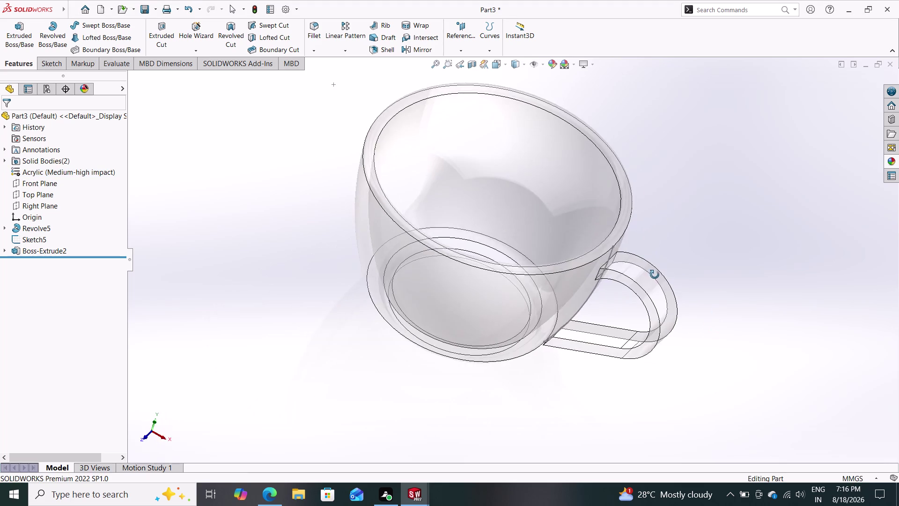
middle_drag(655, 275, 662, 284)
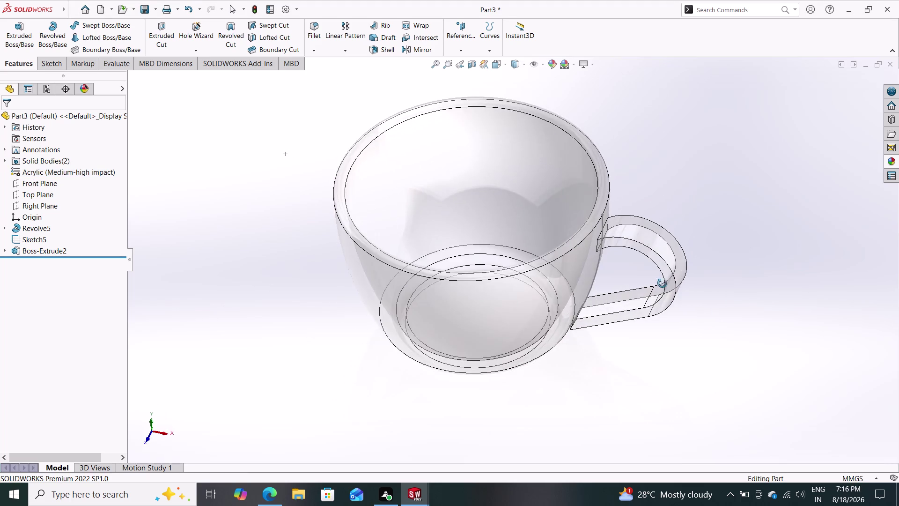
middle_drag(663, 283, 655, 169)
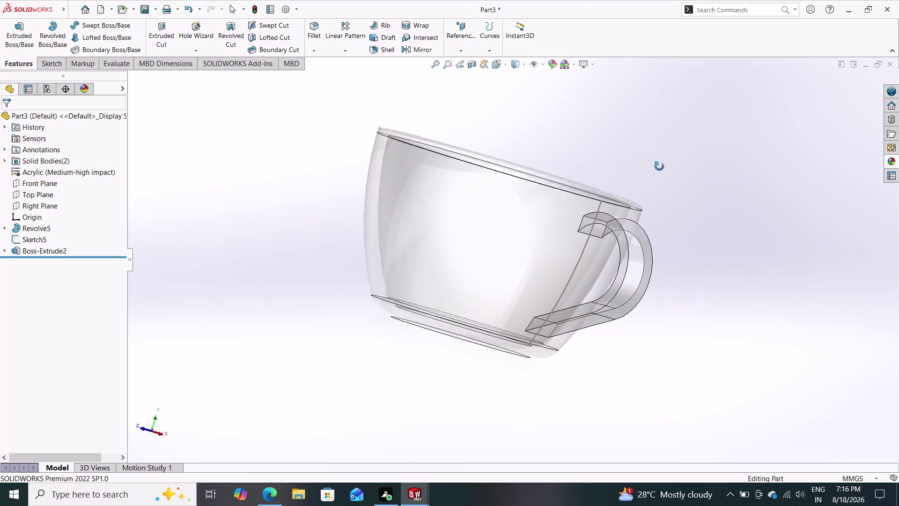
middle_drag(656, 169, 664, 268)
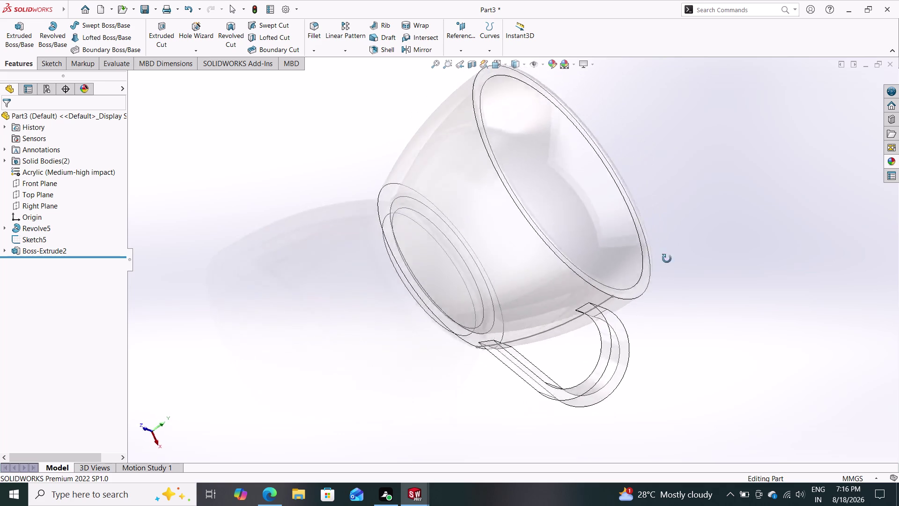
middle_drag(665, 268, 542, 110)
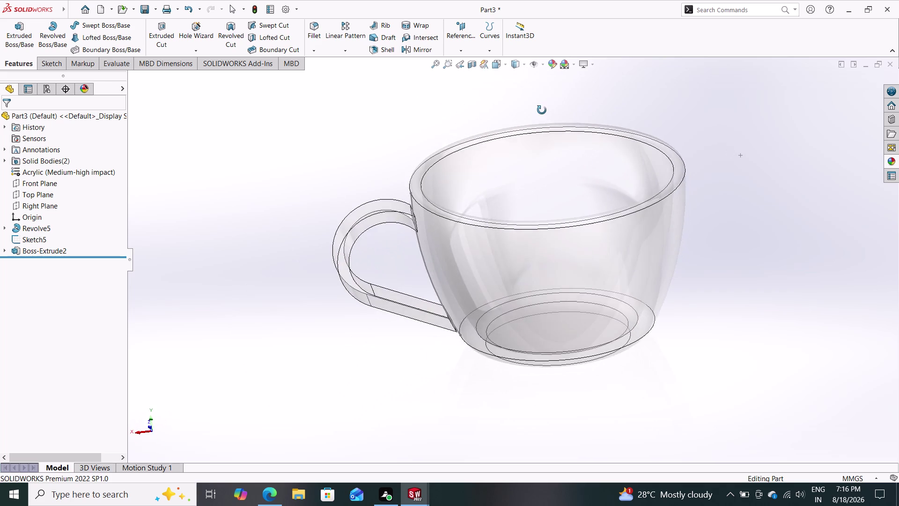
middle_drag(542, 110, 659, 155)
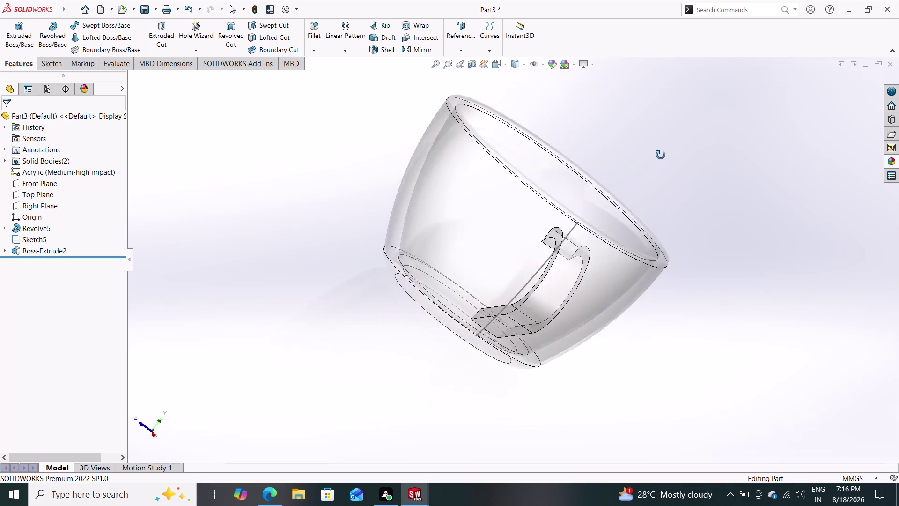
middle_drag(659, 155, 560, 162)
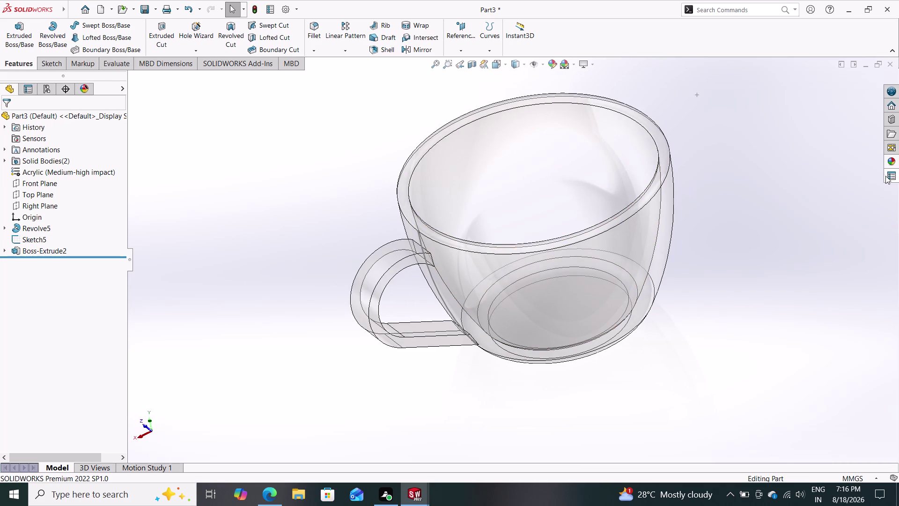
click(891, 162)
Drag an appearance onto the cup, then dismiss the Appearance Target popup.
drag(794, 279, 612, 250)
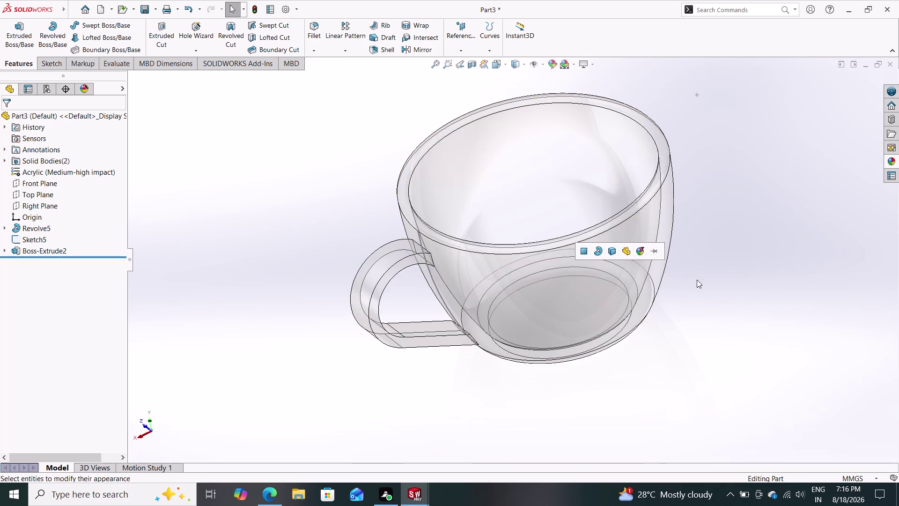
click(653, 252)
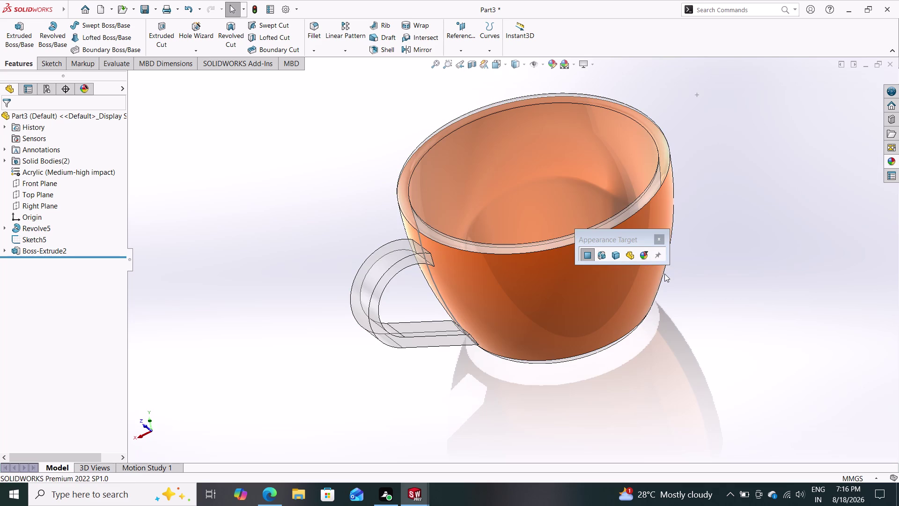
key(Escape)
key(Escape)
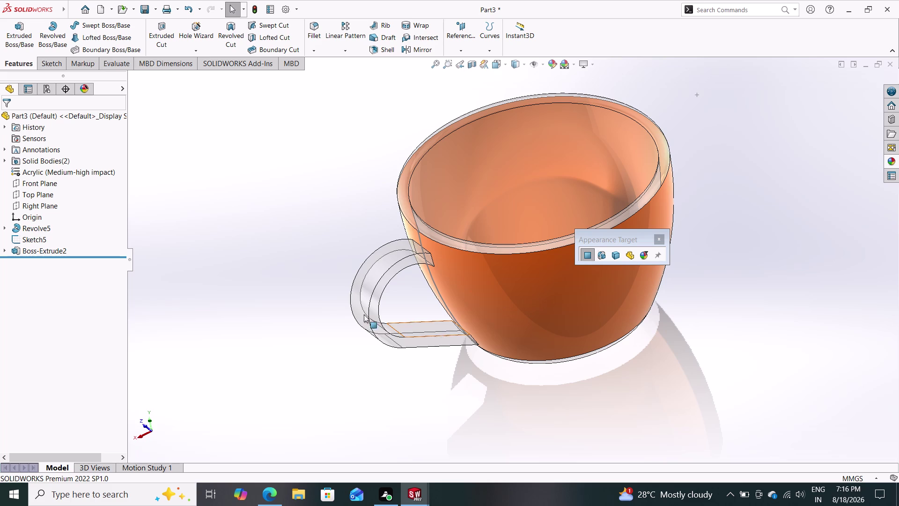
drag(269, 255, 345, 269)
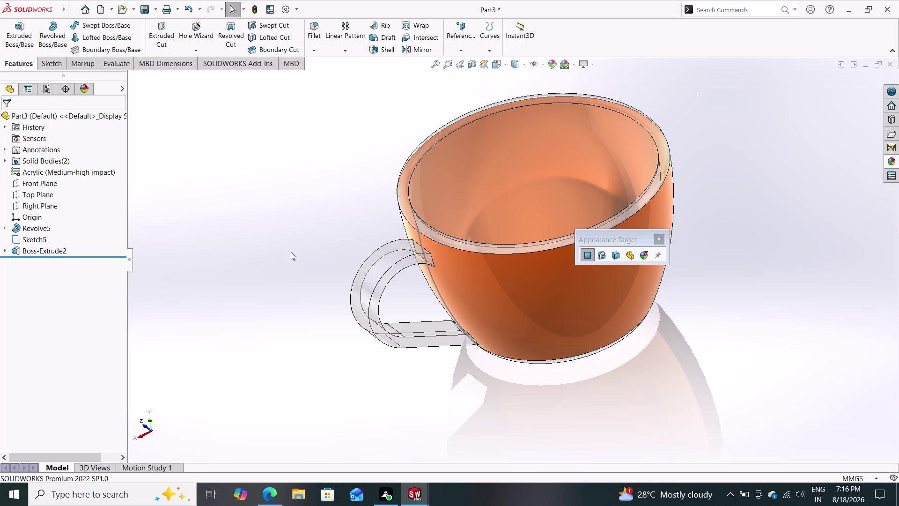
key(Escape)
key(Escape)
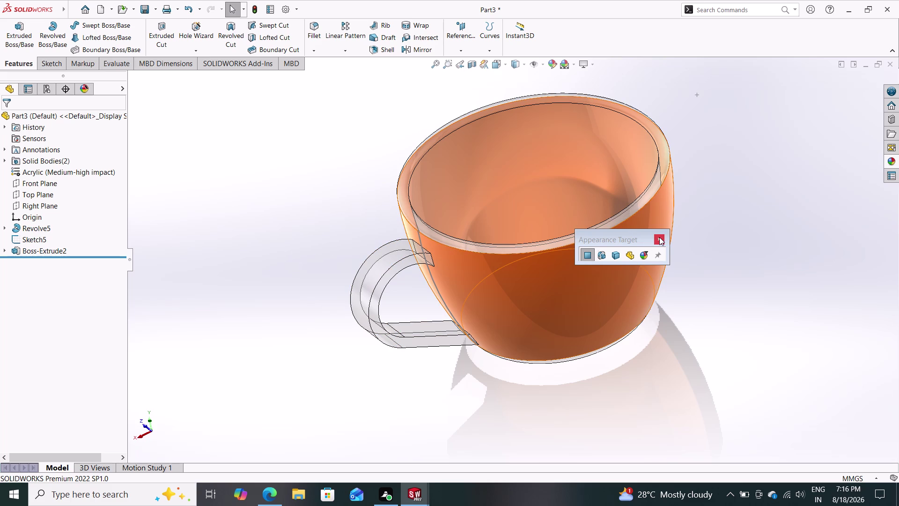
click(661, 236)
Undo the orange appearance, leaving the cup clear, and inspect it from several angles.
middle_drag(709, 222, 740, 214)
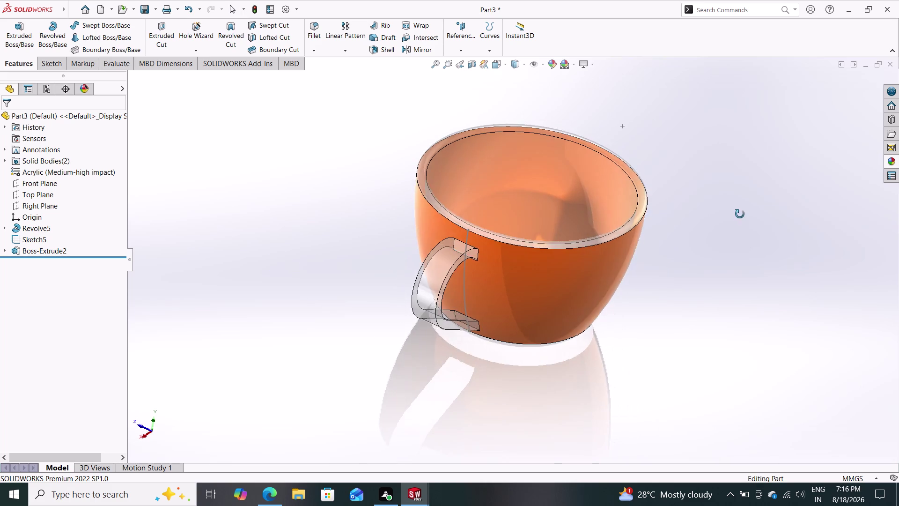
middle_drag(740, 214, 736, 249)
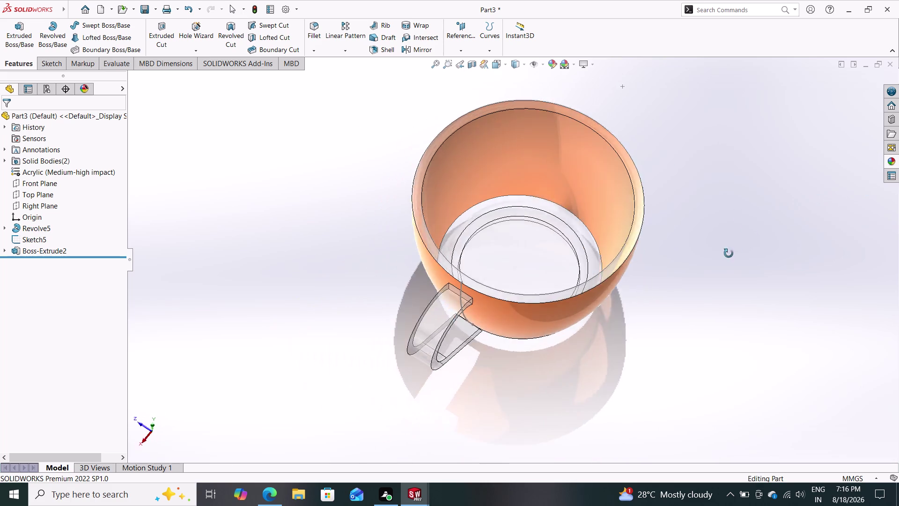
middle_drag(736, 249, 759, 212)
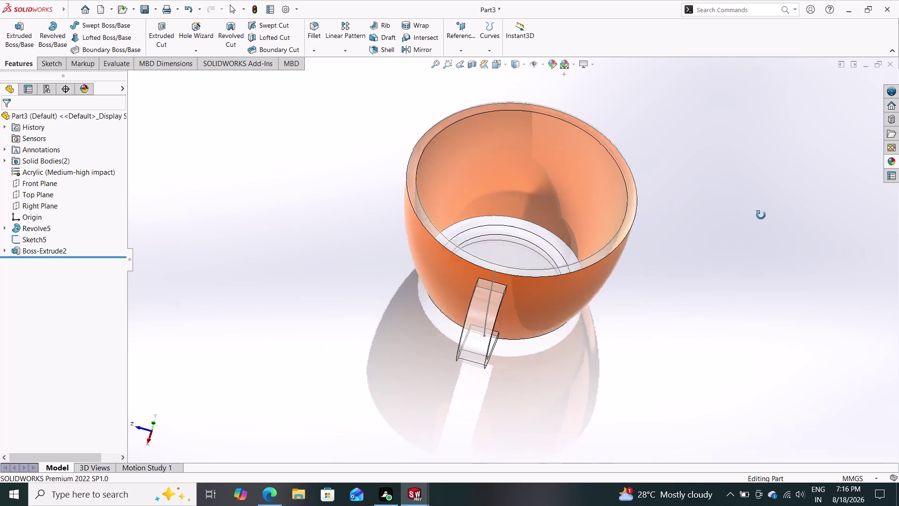
middle_drag(758, 212, 883, 116)
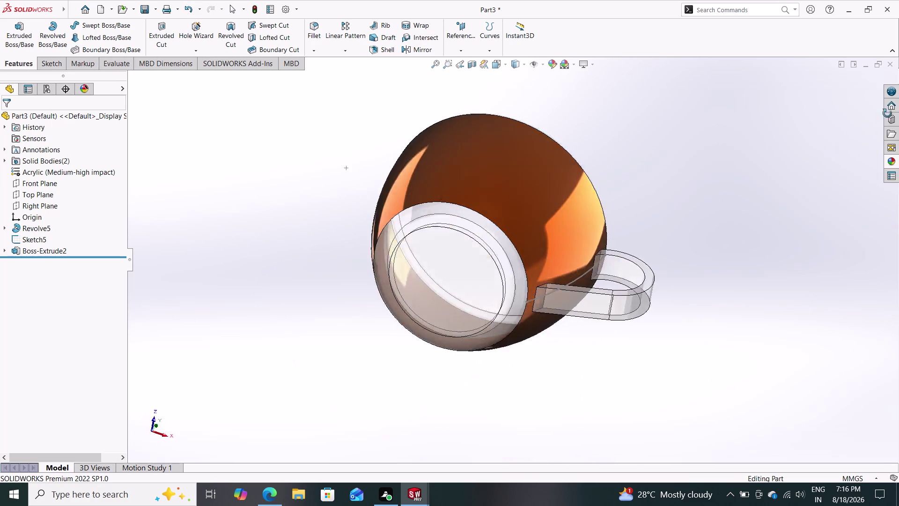
middle_drag(883, 116, 661, 142)
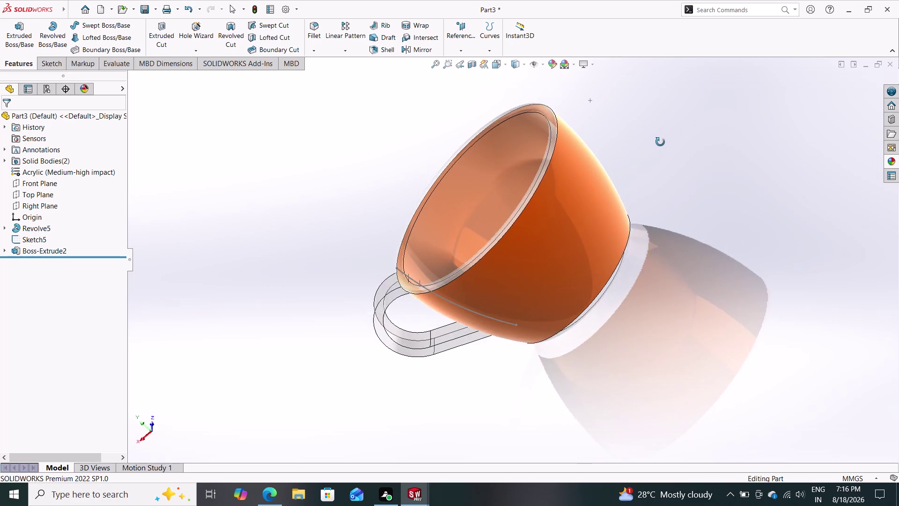
middle_drag(660, 142, 712, 158)
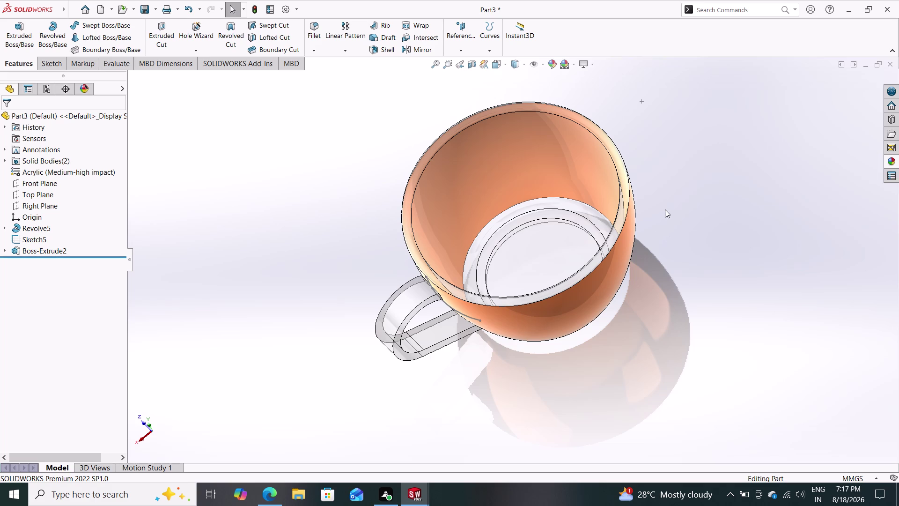
key(ctrl+z)
middle_drag(670, 247, 584, 221)
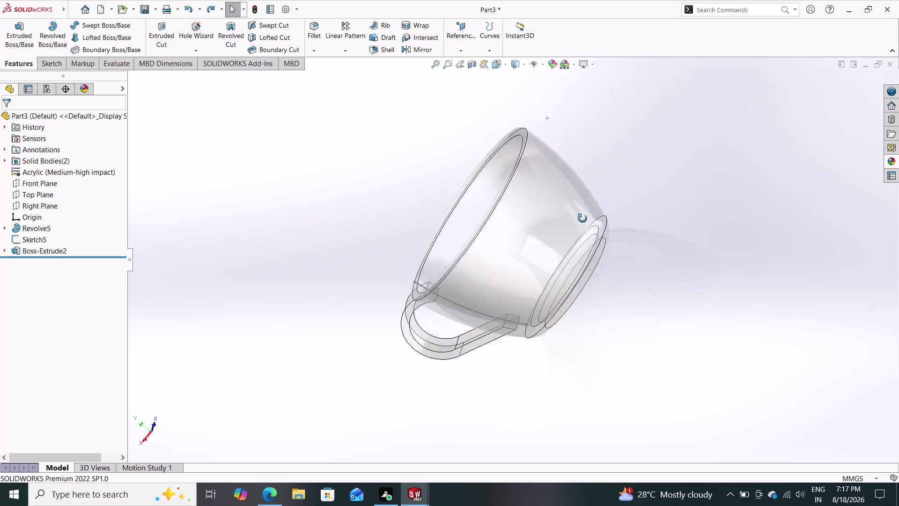
middle_drag(583, 220, 673, 171)
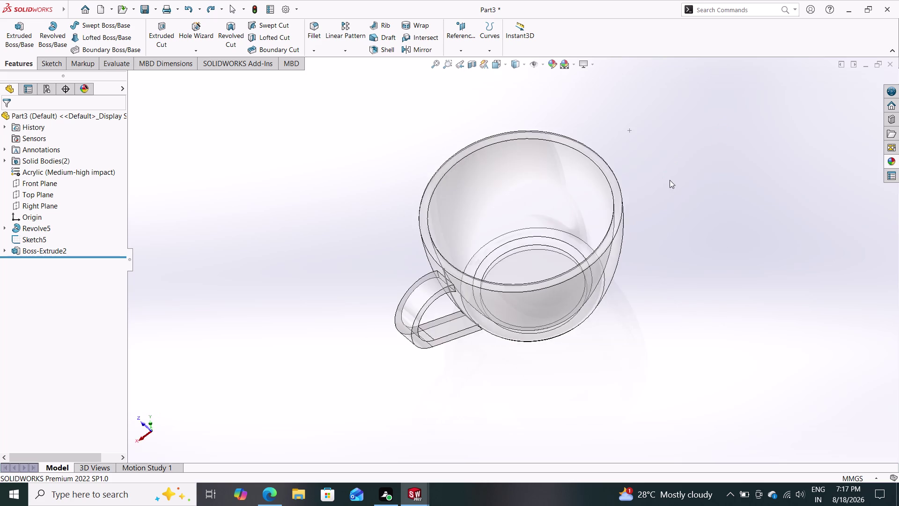
middle_click(671, 199)
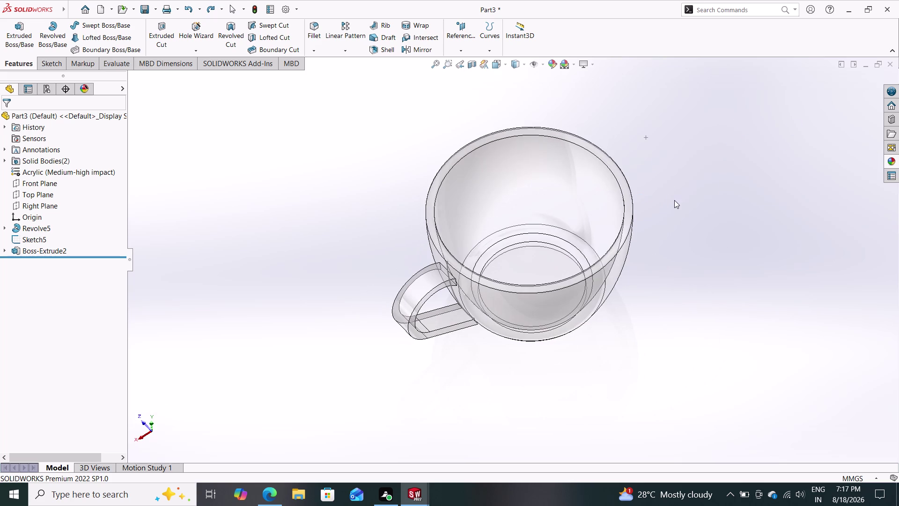
click(888, 161)
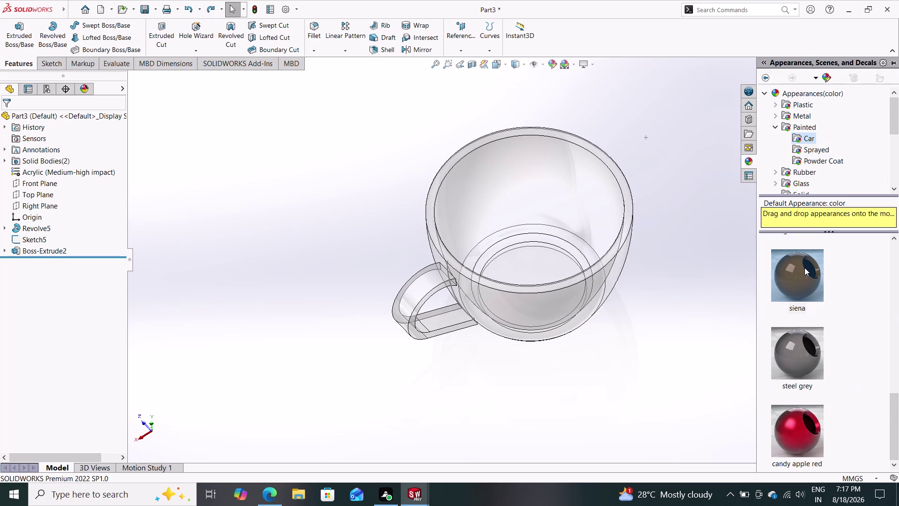
drag(793, 430, 532, 238)
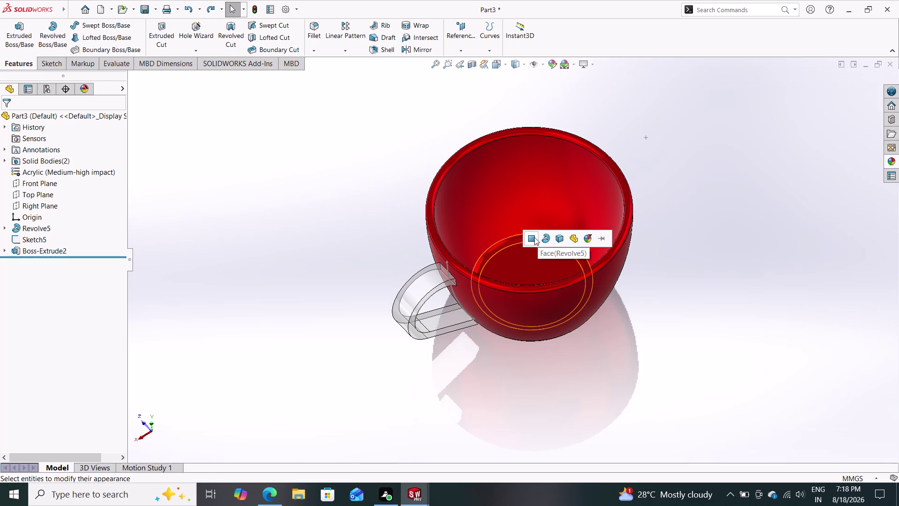
click(561, 235)
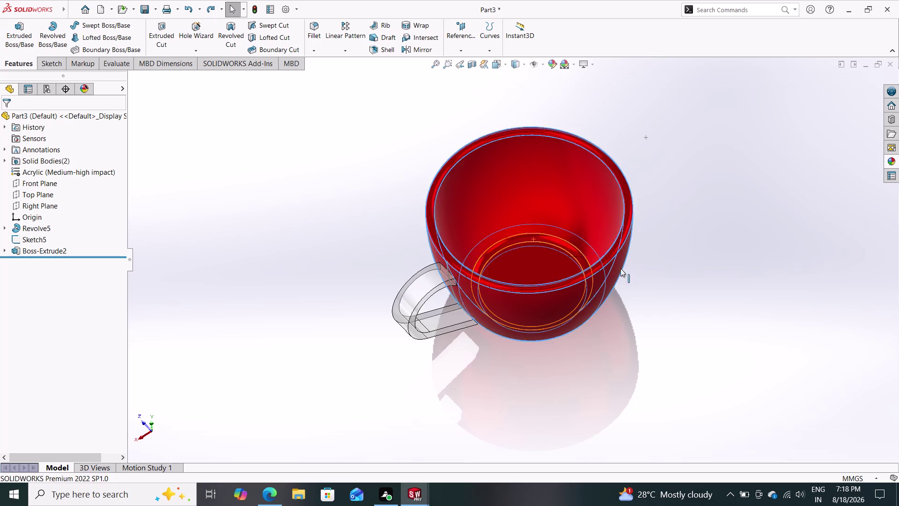
middle_drag(667, 281, 764, 196)
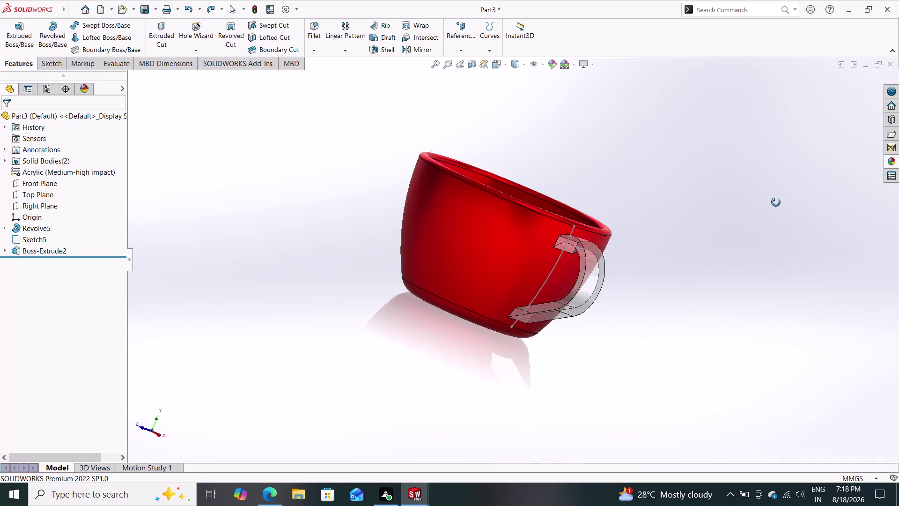
middle_drag(763, 196, 699, 280)
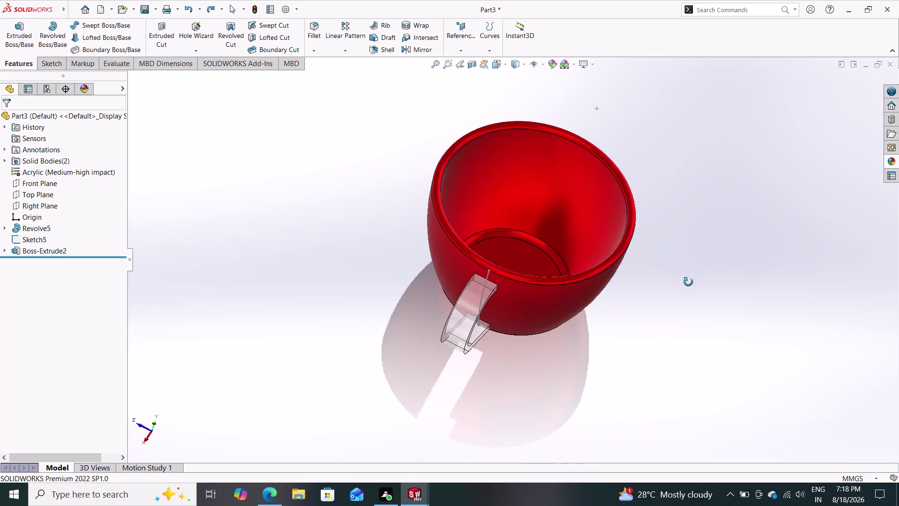
middle_drag(699, 281, 646, 256)
key(ctrl+z)
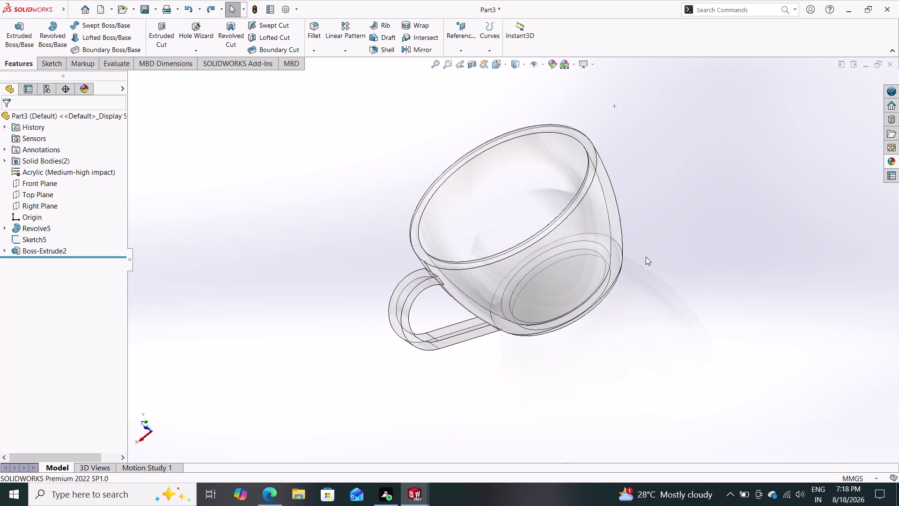
middle_drag(631, 288, 712, 219)
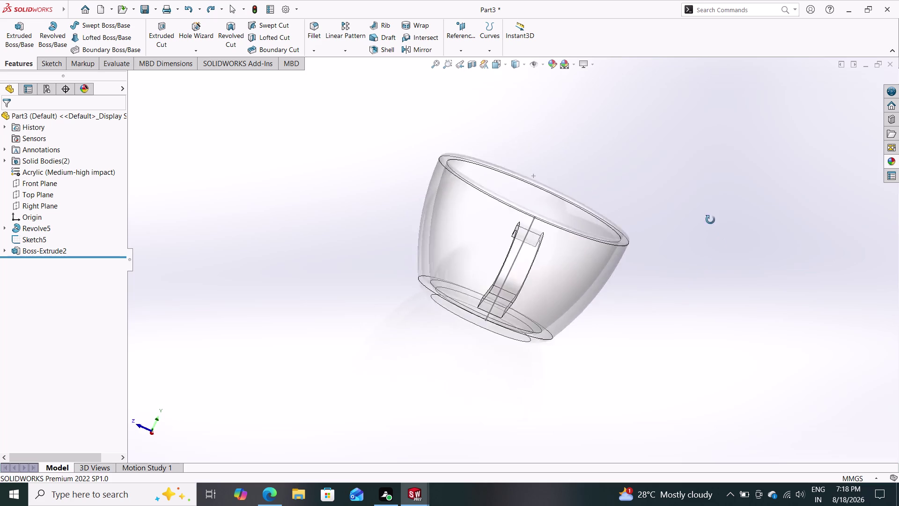
middle_drag(712, 219, 655, 184)
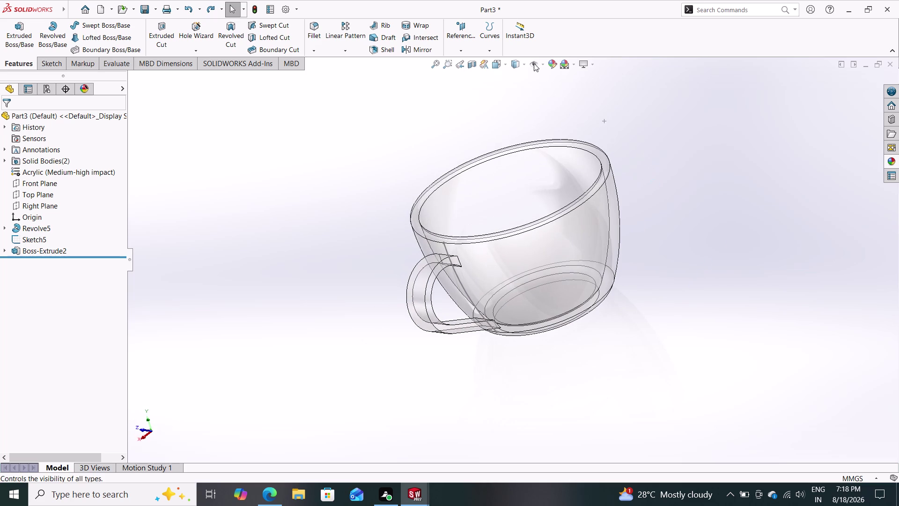
Start editing the cup's appearance and view the clear mug from below.
click(523, 61)
click(528, 60)
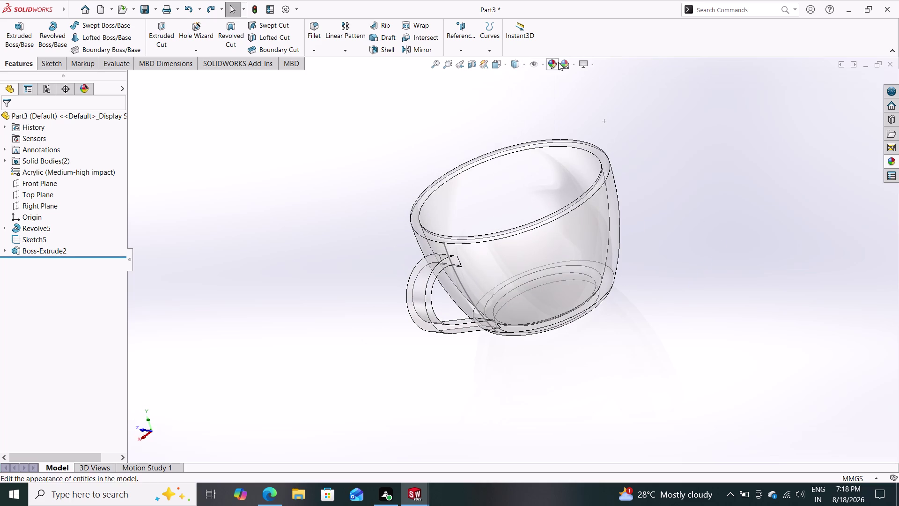
click(588, 91)
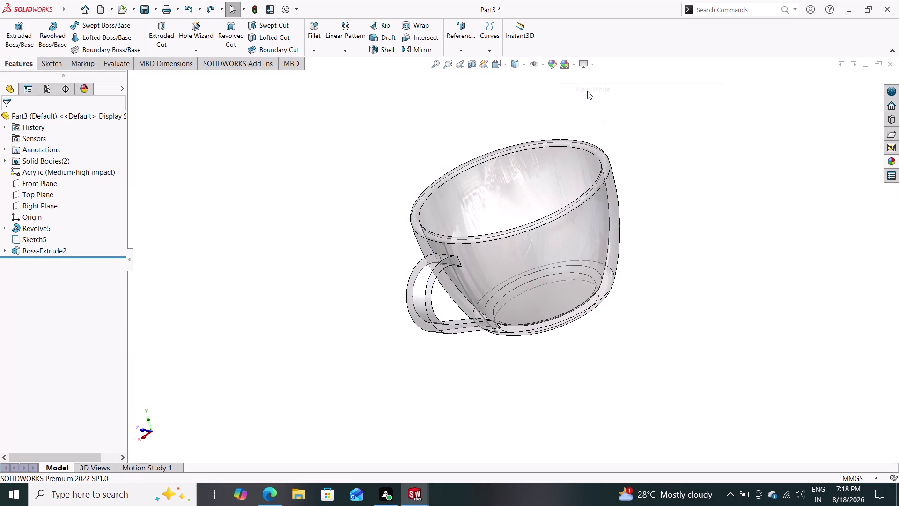
middle_drag(633, 231, 624, 221)
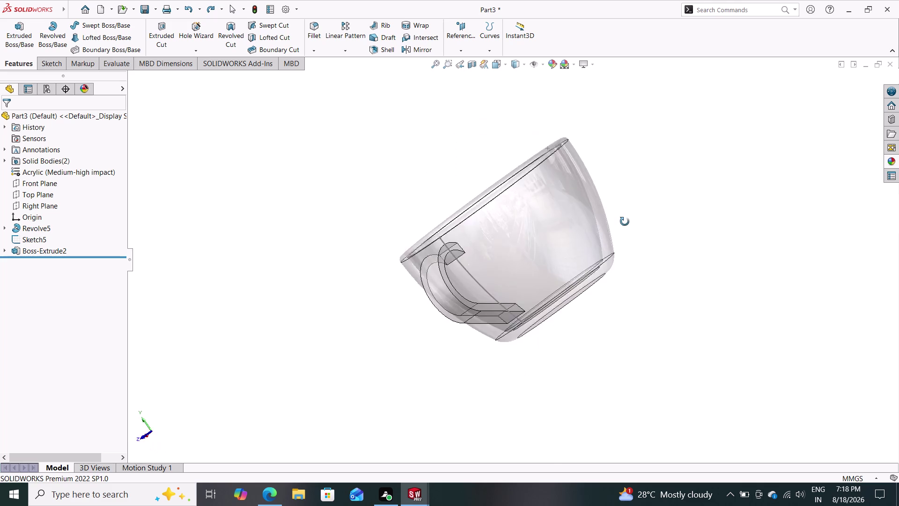
middle_drag(625, 222, 665, 300)
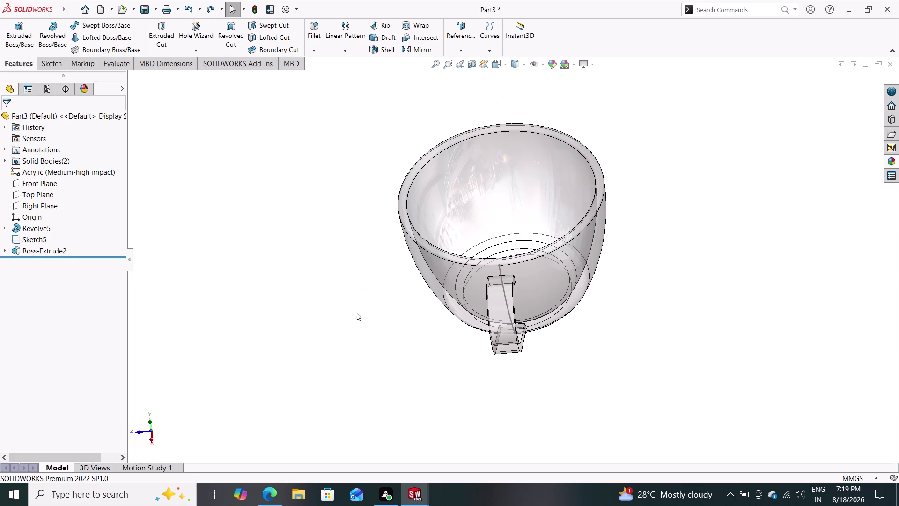
Inspect the acrylic cup's base, interior and handle, then show the painted car swatches.
middle_drag(347, 292, 454, 217)
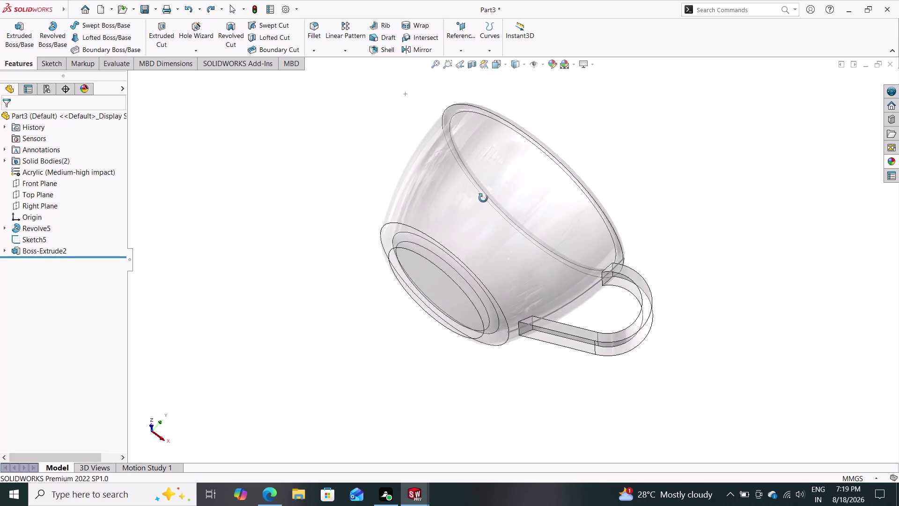
middle_drag(454, 217, 379, 344)
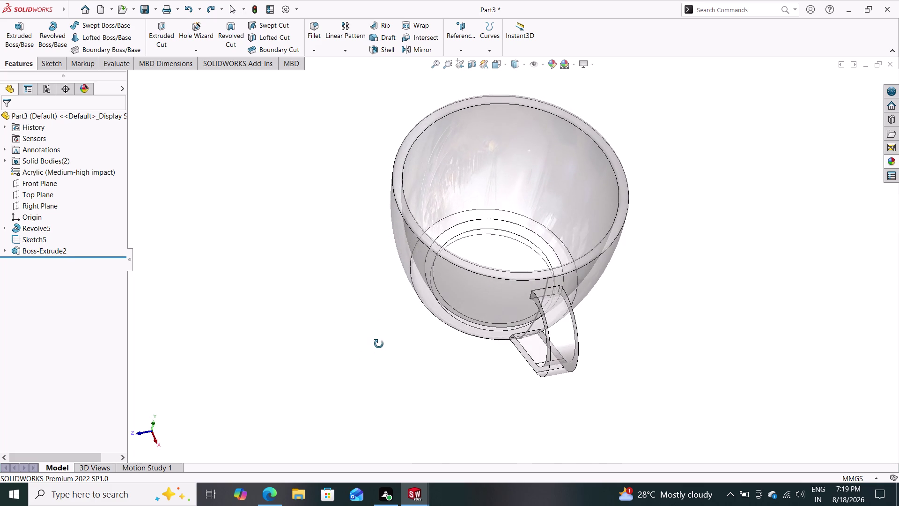
middle_drag(379, 344, 384, 285)
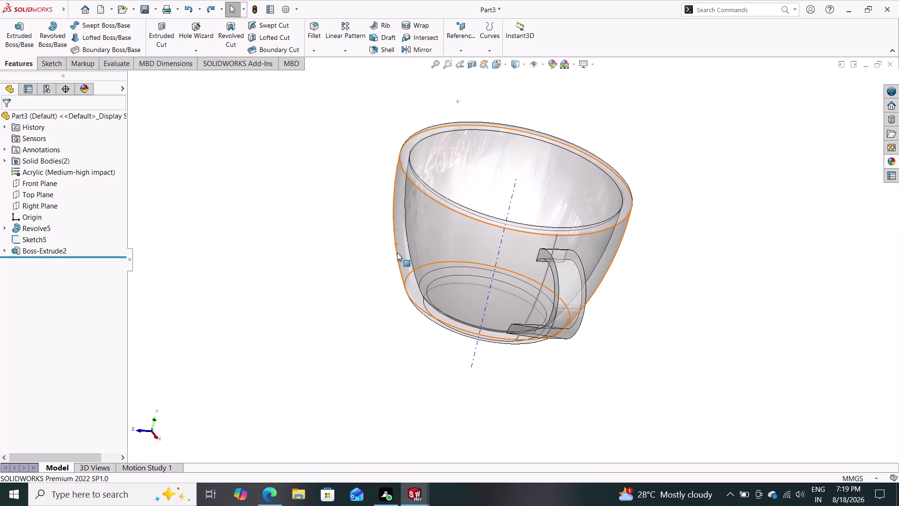
middle_drag(333, 288, 351, 324)
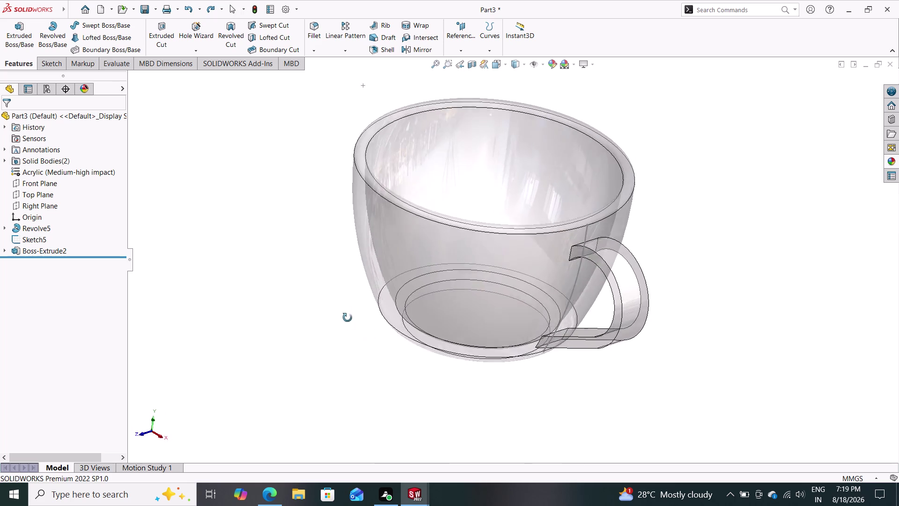
middle_drag(351, 323, 348, 310)
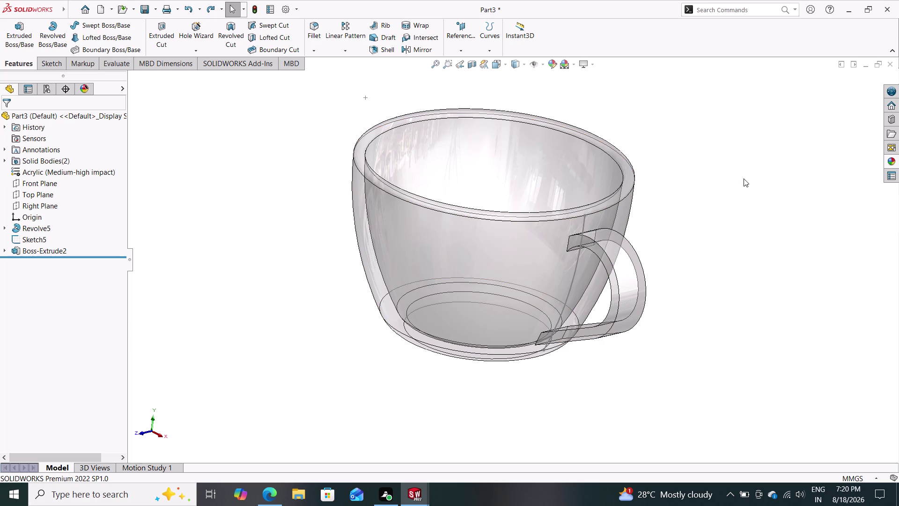
click(892, 160)
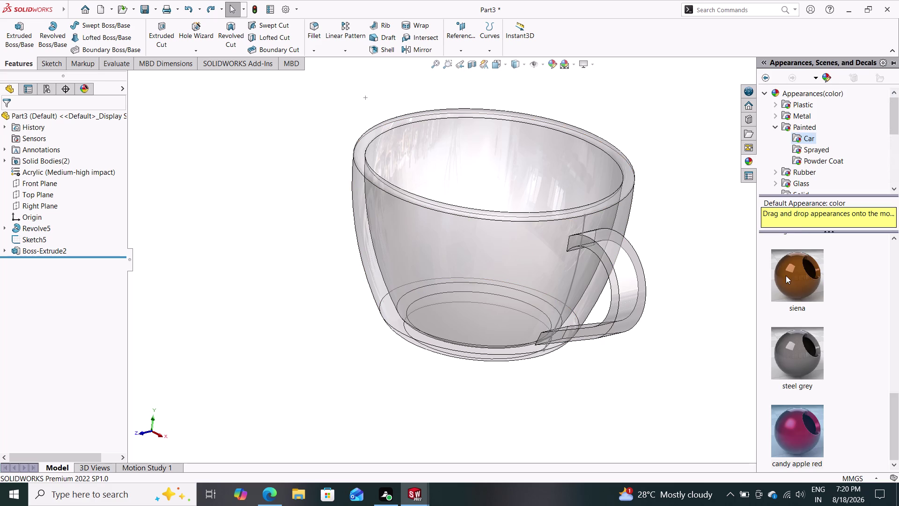
Apply the siena car paint to the whole cup, then view it from above, below and side-on.
drag(786, 275, 501, 284)
click(524, 283)
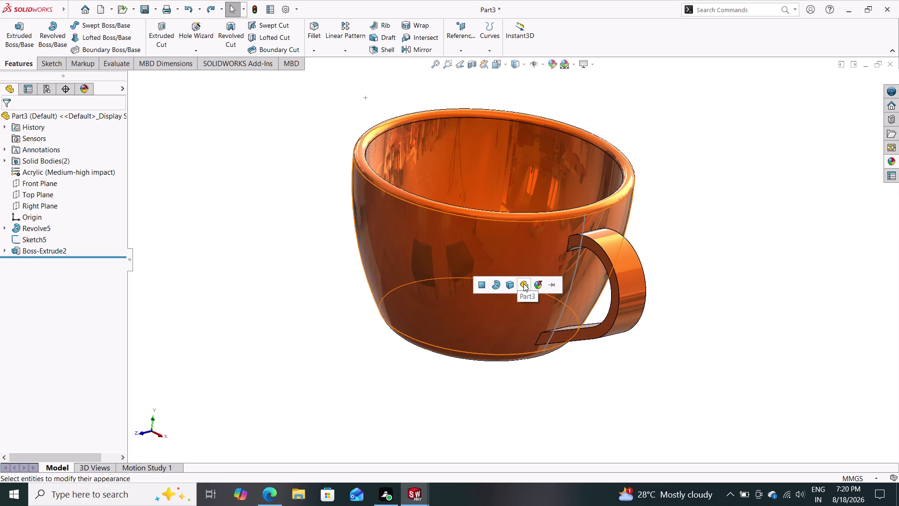
middle_drag(727, 258, 688, 306)
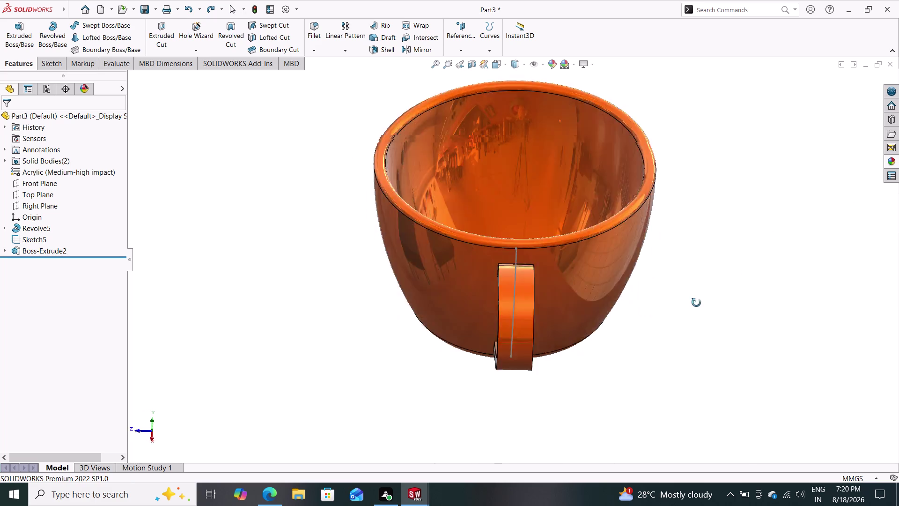
middle_drag(688, 307, 659, 329)
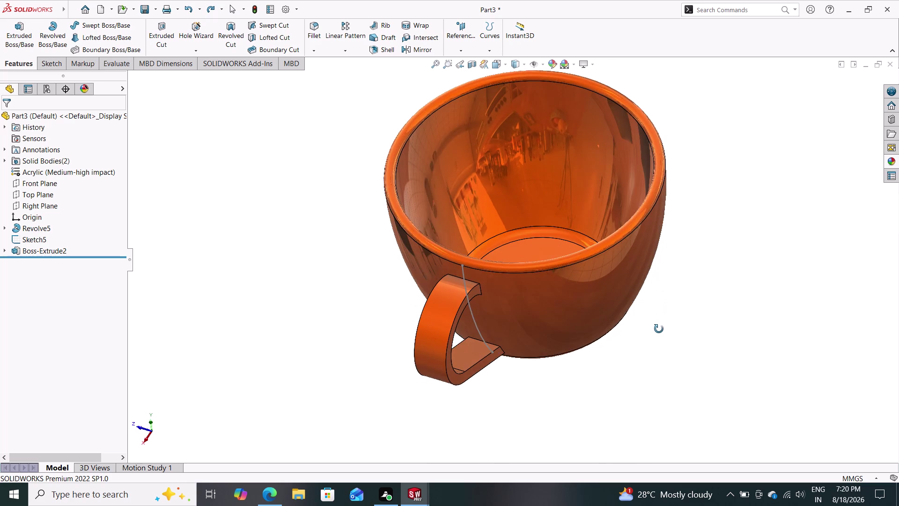
middle_drag(659, 329, 667, 211)
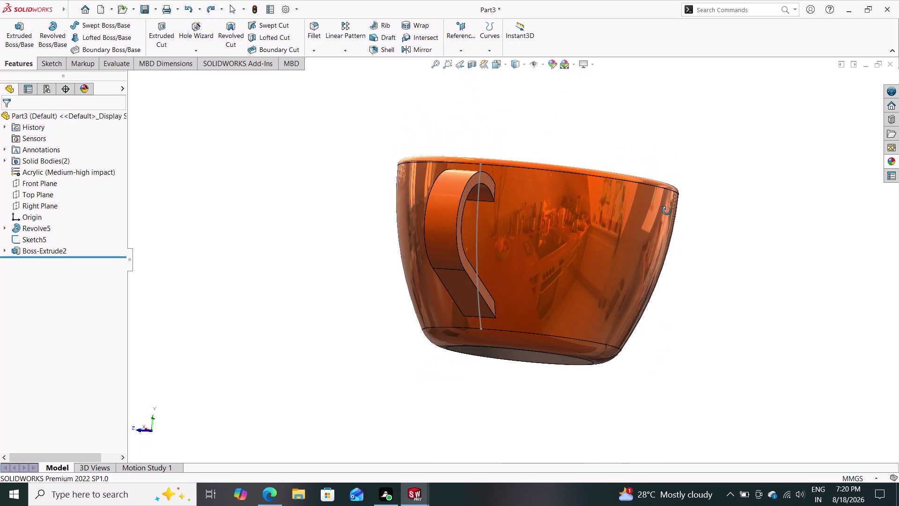
middle_drag(667, 211, 618, 198)
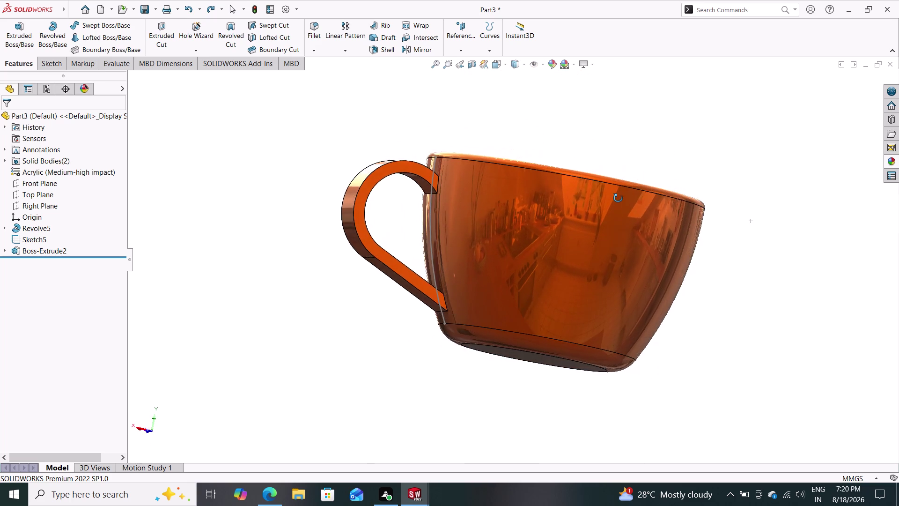
middle_drag(618, 198, 762, 232)
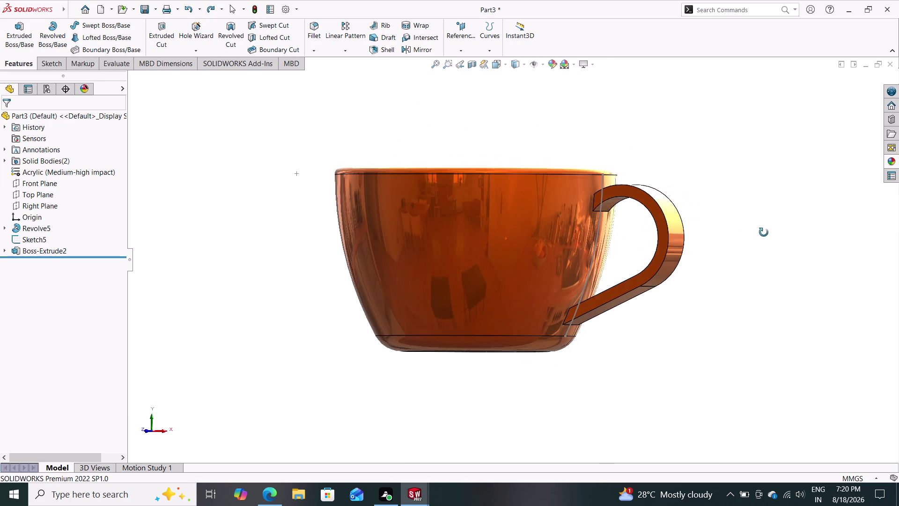
middle_drag(761, 232, 765, 232)
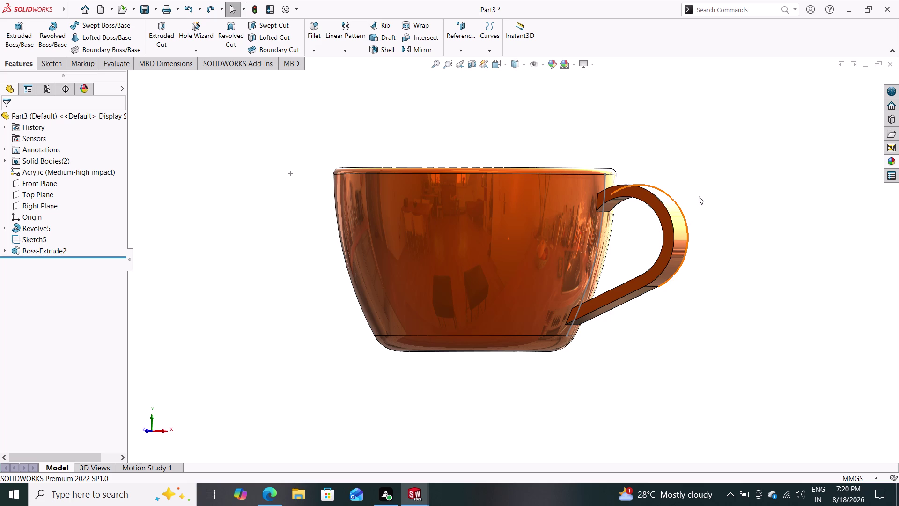
Orbit the orange cup to inspect the handle, underside and interior.
middle_drag(668, 251, 657, 269)
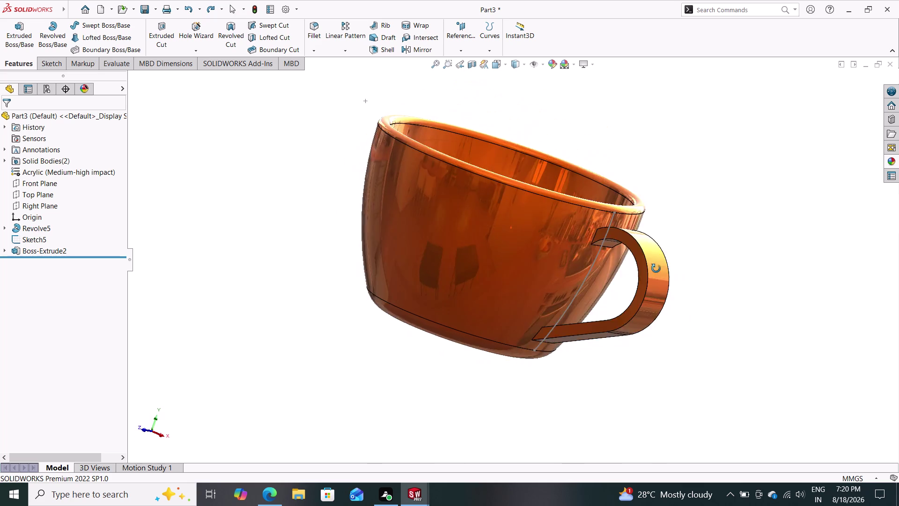
middle_drag(658, 269, 593, 259)
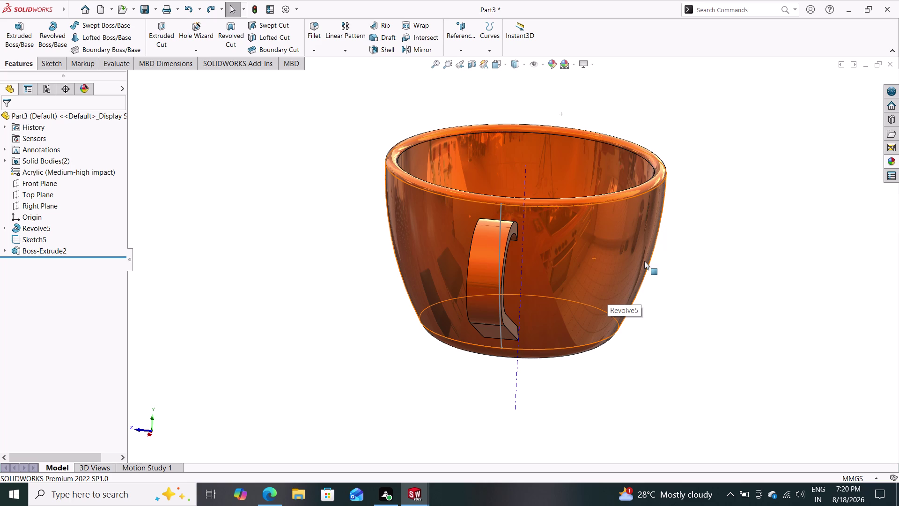
middle_drag(657, 293, 600, 242)
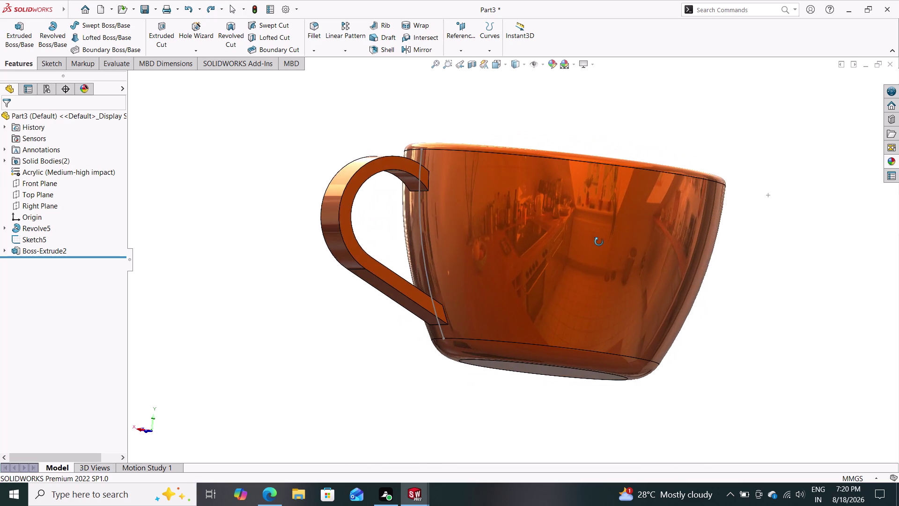
middle_drag(599, 241, 602, 235)
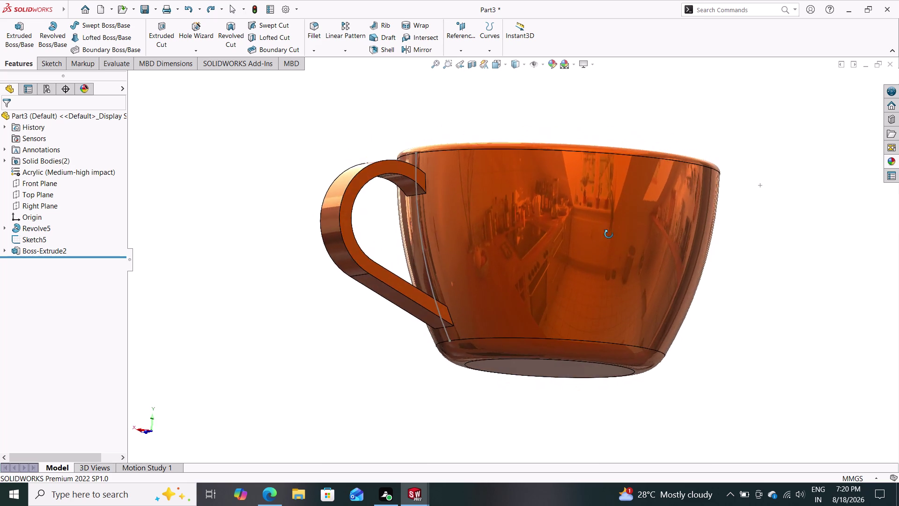
middle_drag(602, 236, 774, 168)
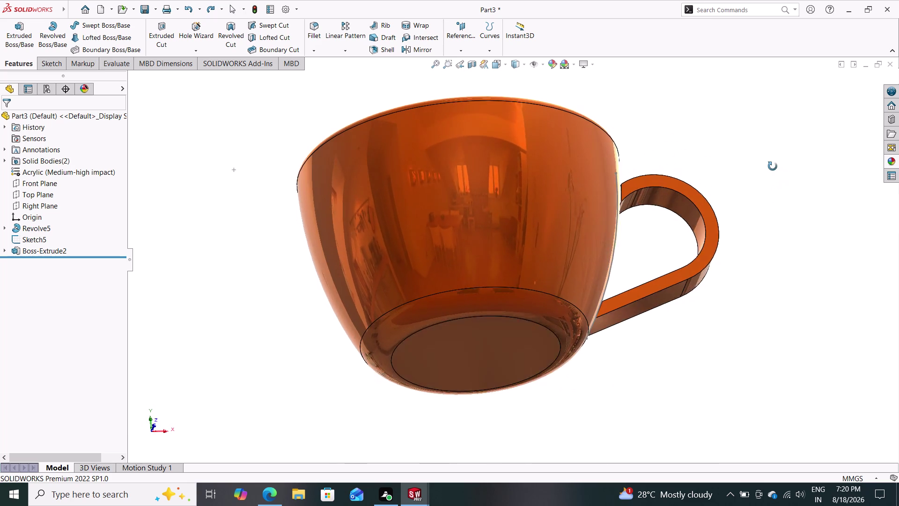
middle_drag(775, 168, 664, 248)
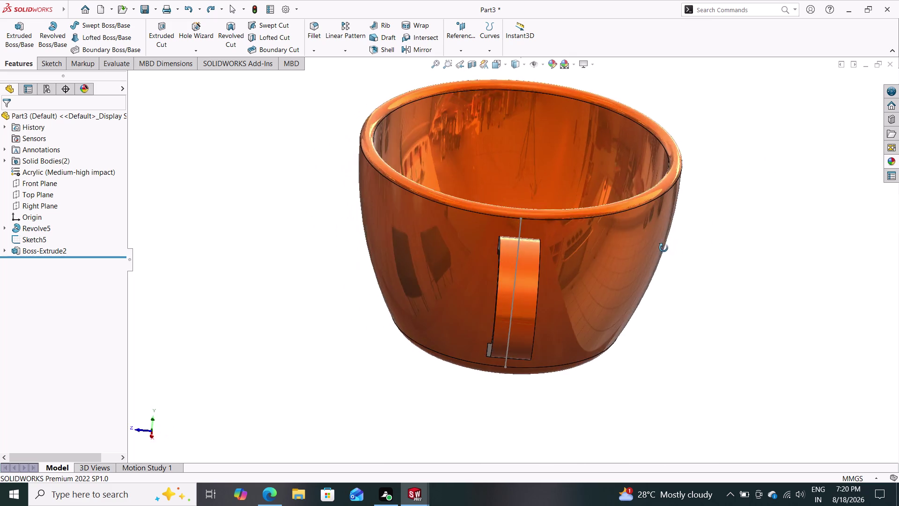
middle_drag(664, 248, 665, 259)
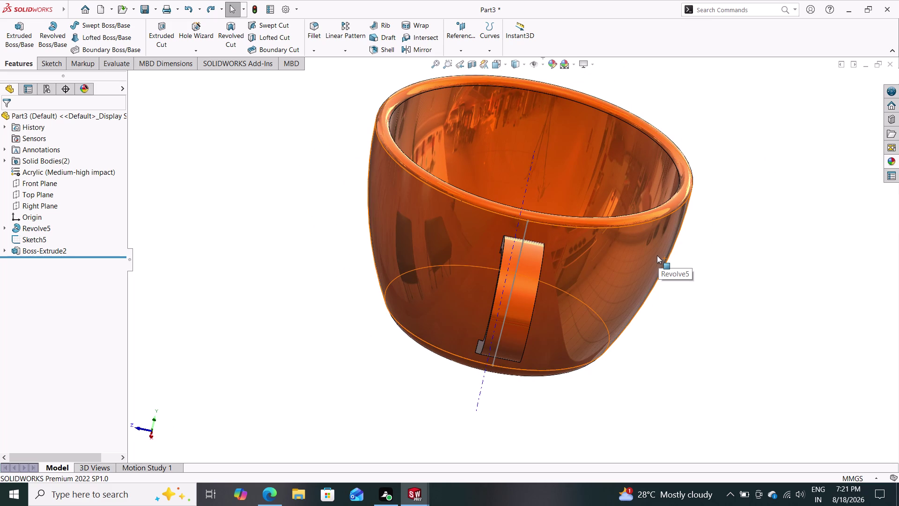
middle_drag(711, 263, 649, 266)
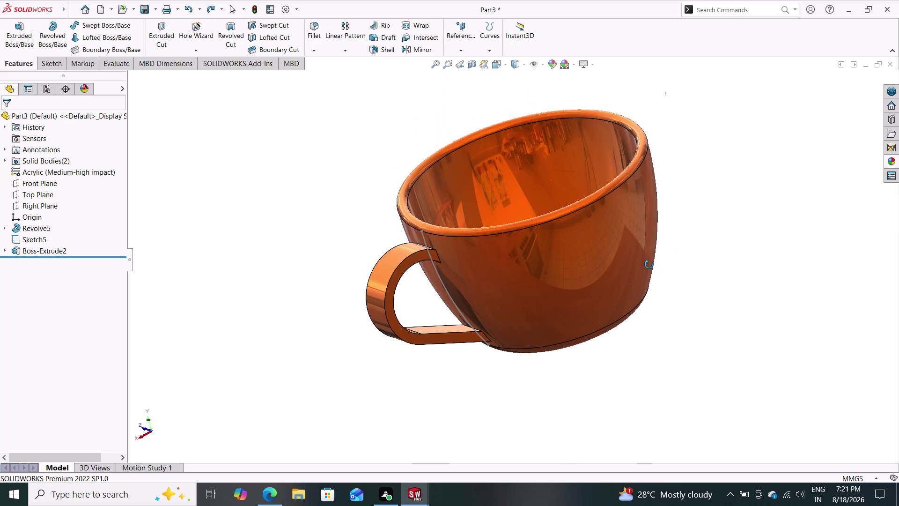
middle_drag(649, 266, 686, 257)
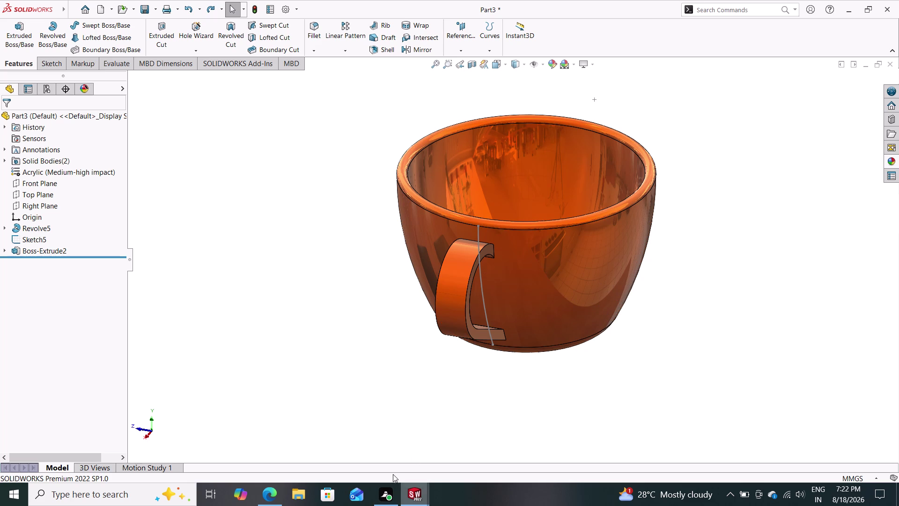
click(155, 3)
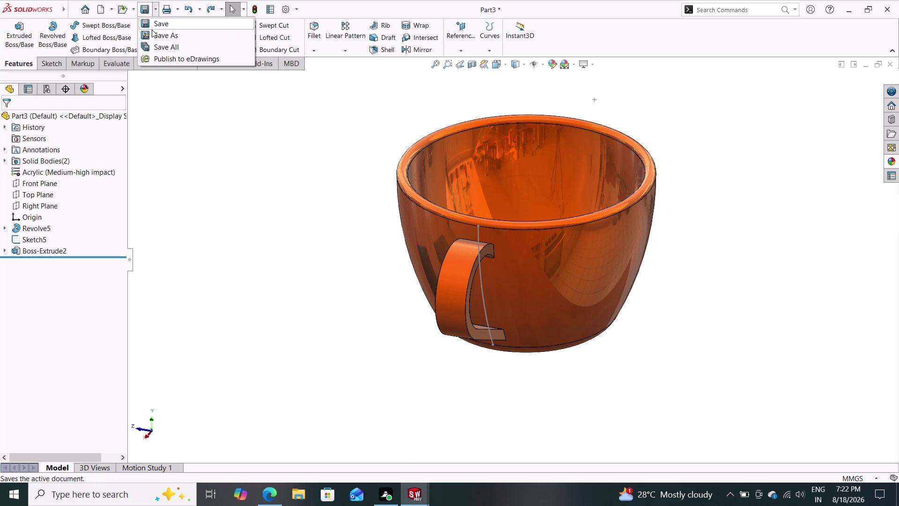
Save the teacup as the part file 'cup 2'.
click(152, 31)
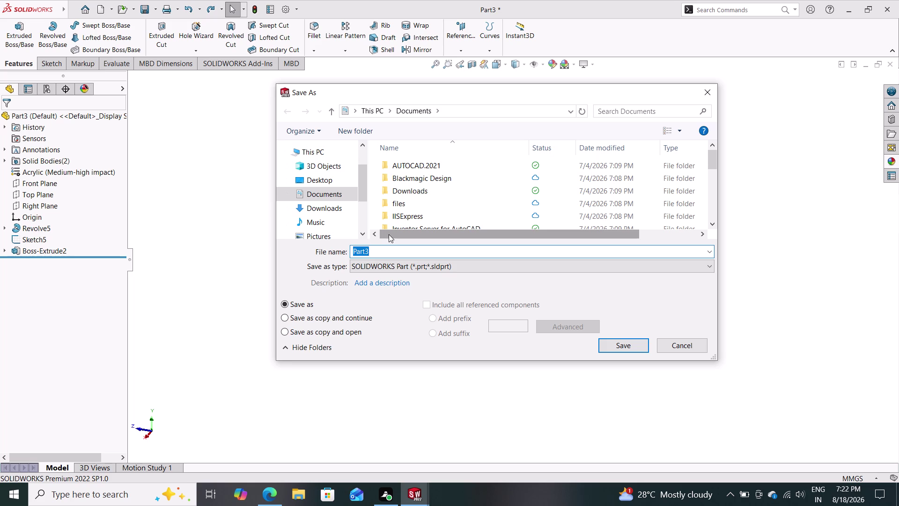
text(cup 2)
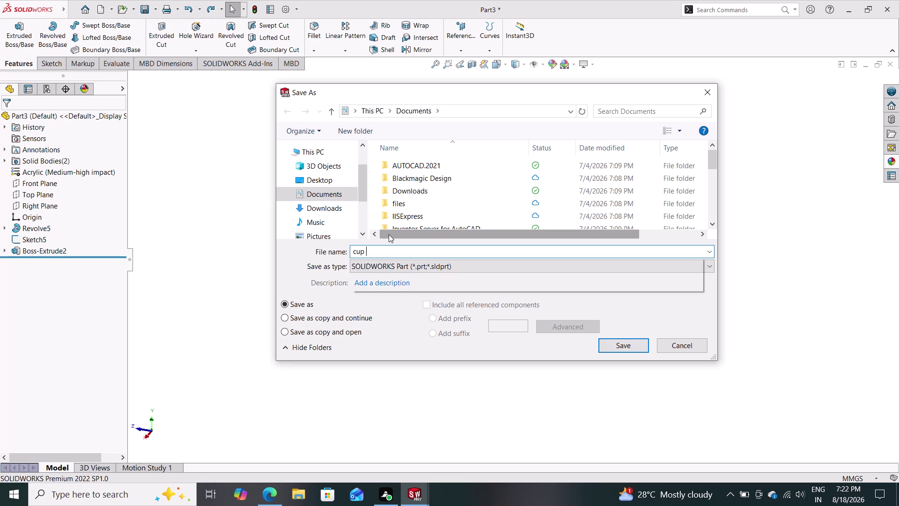
click(633, 345)
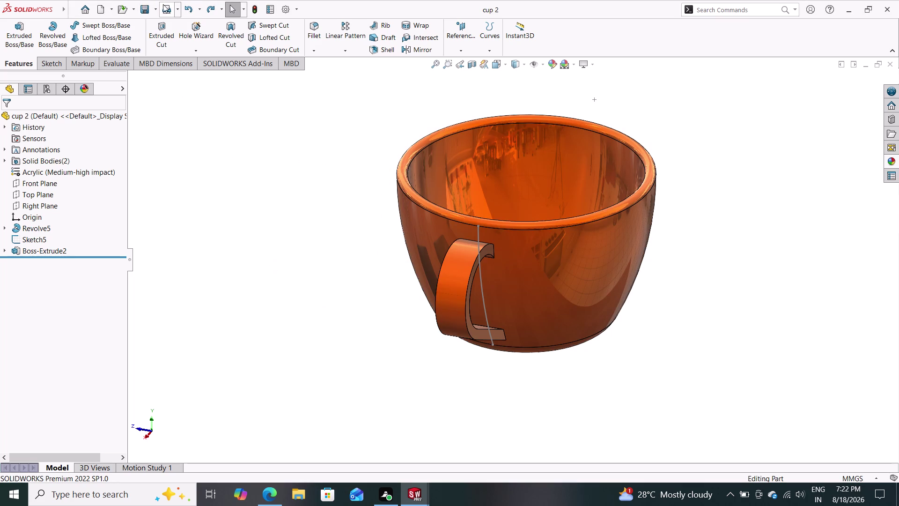
Export 'cup 2' as an Adobe PDF file.
click(154, 4)
click(160, 36)
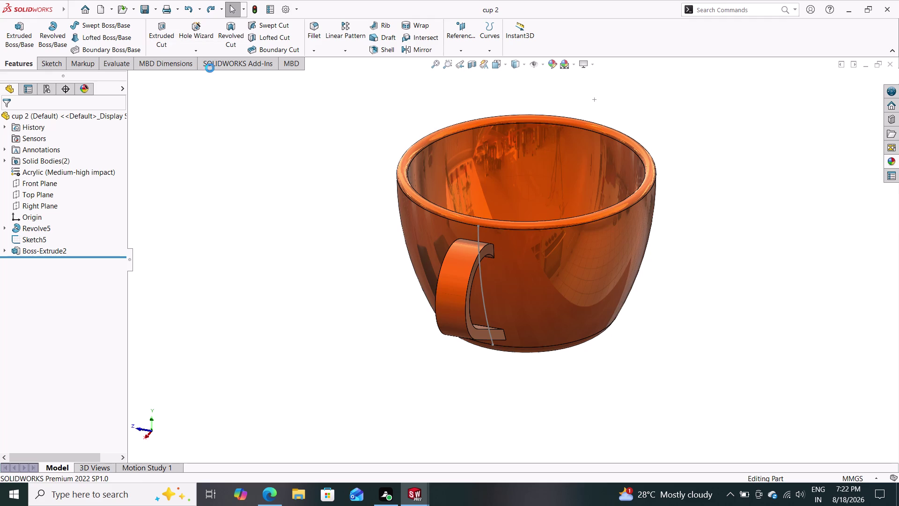
click(408, 268)
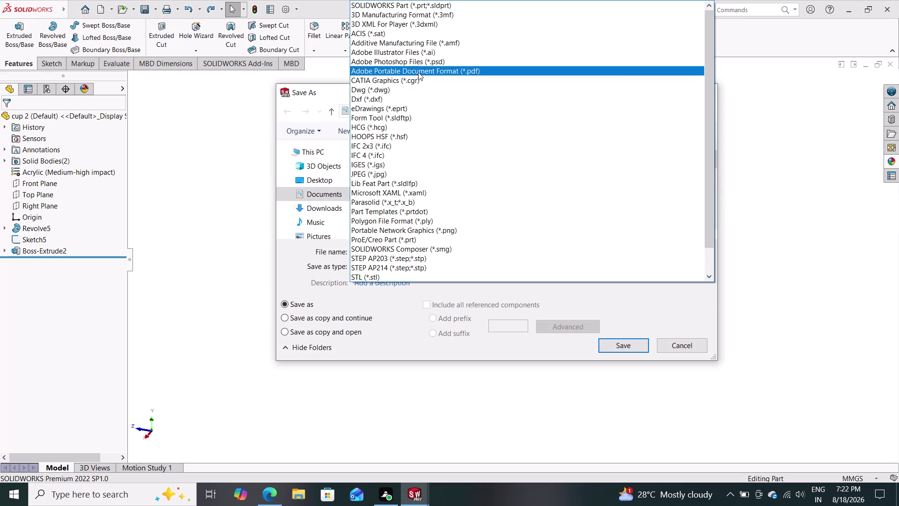
click(419, 72)
click(607, 364)
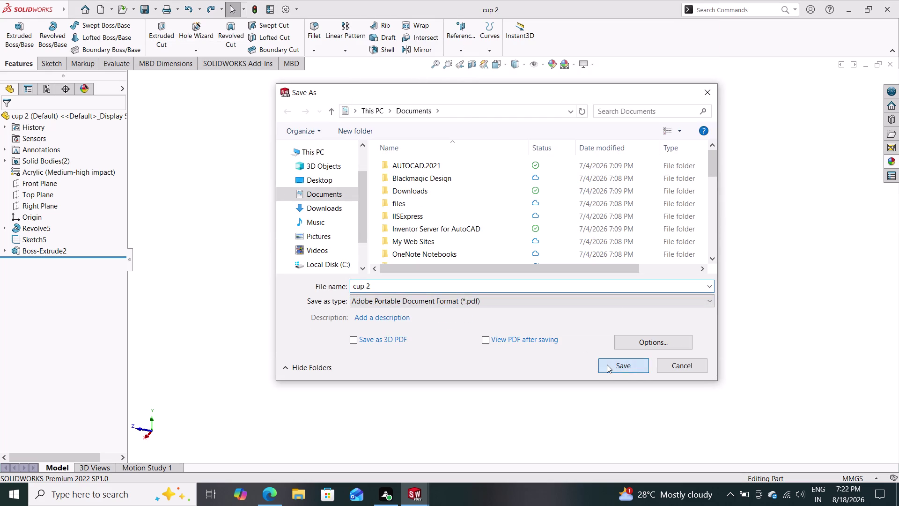